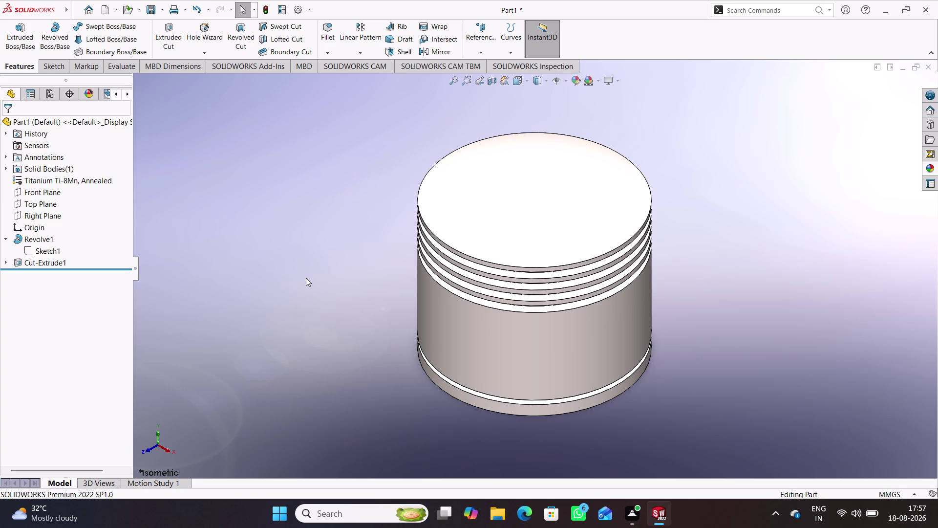
Start a reference plane on the Front Plane with an offset of 8 5/2 (42.50 mm).
click(58, 194)
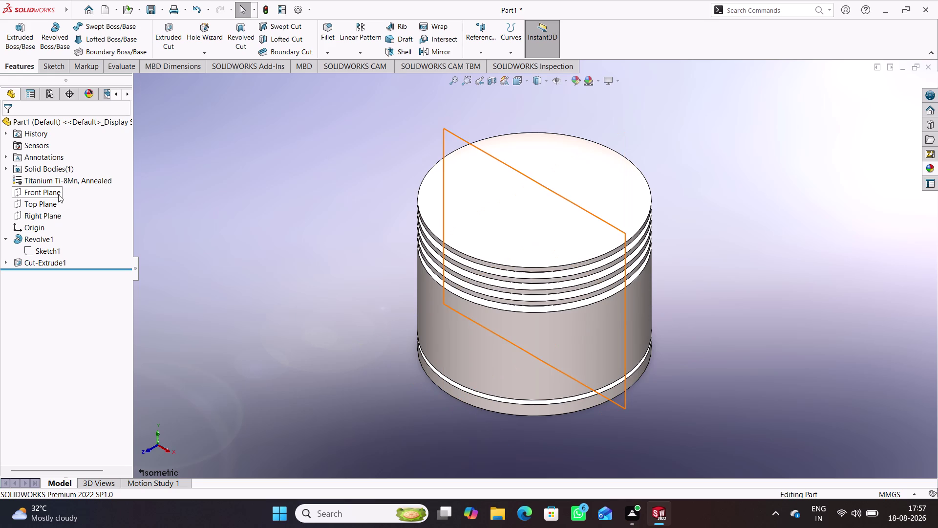
click(477, 35)
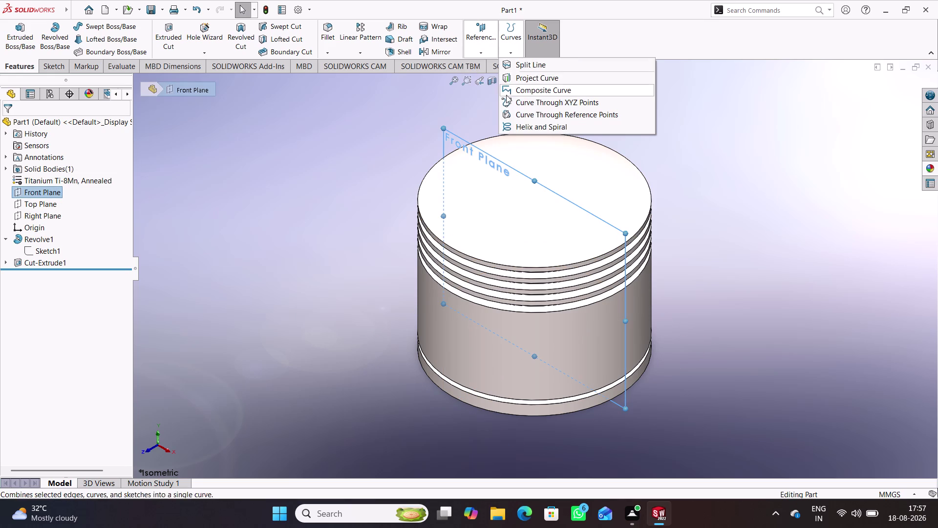
click(480, 64)
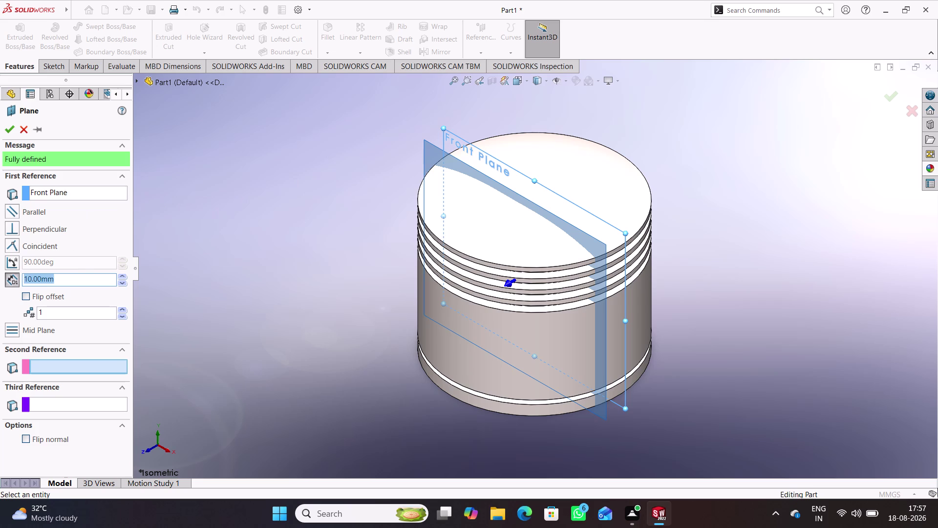
text(8)
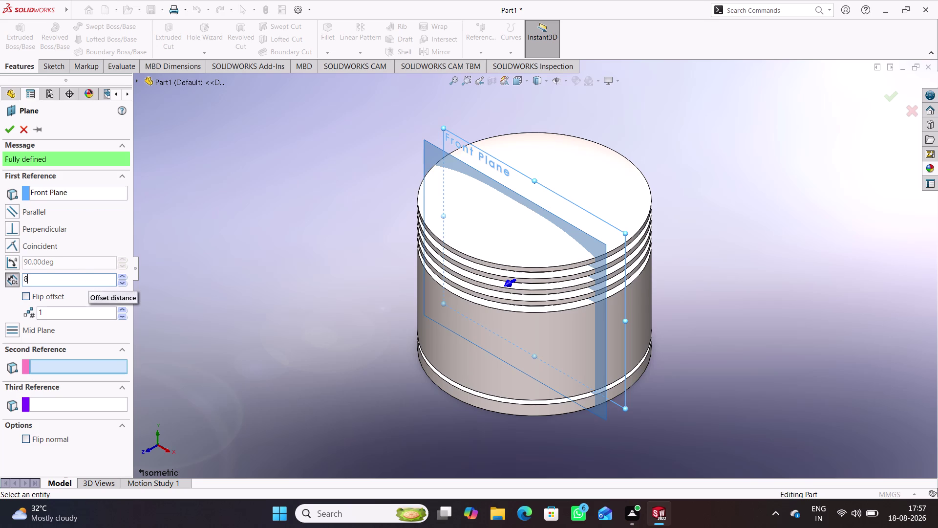
text(5/)
key(2)
Check the offset plane's position against the piston and confirm Plane1.
click(230, 263)
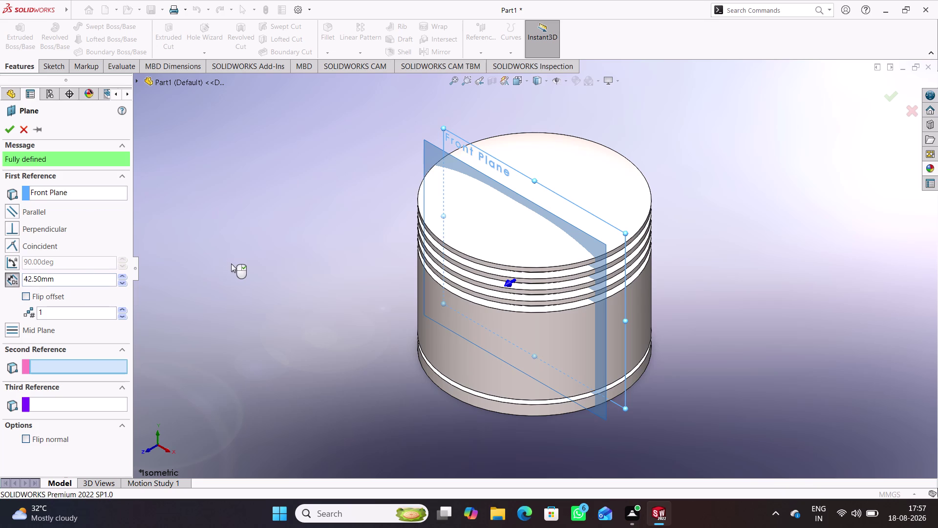
middle_drag(332, 343, 277, 301)
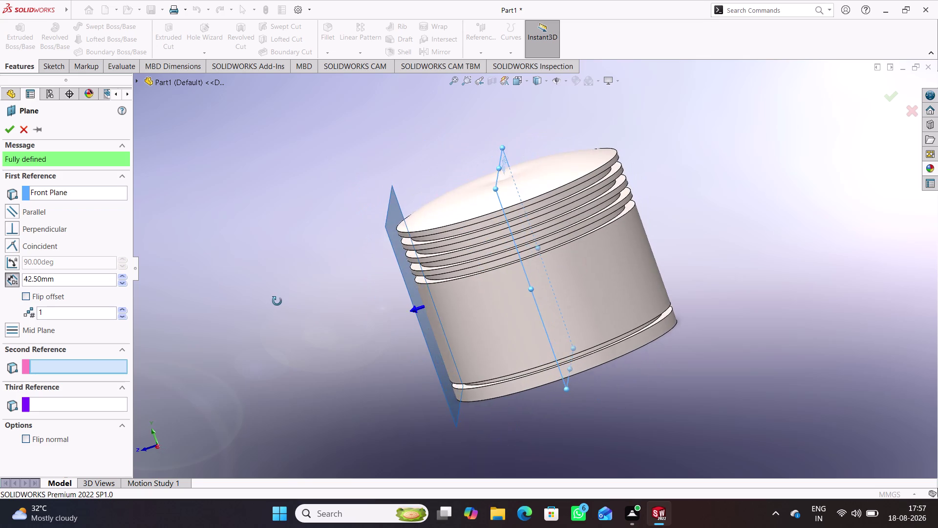
middle_drag(277, 301, 285, 302)
click(6, 130)
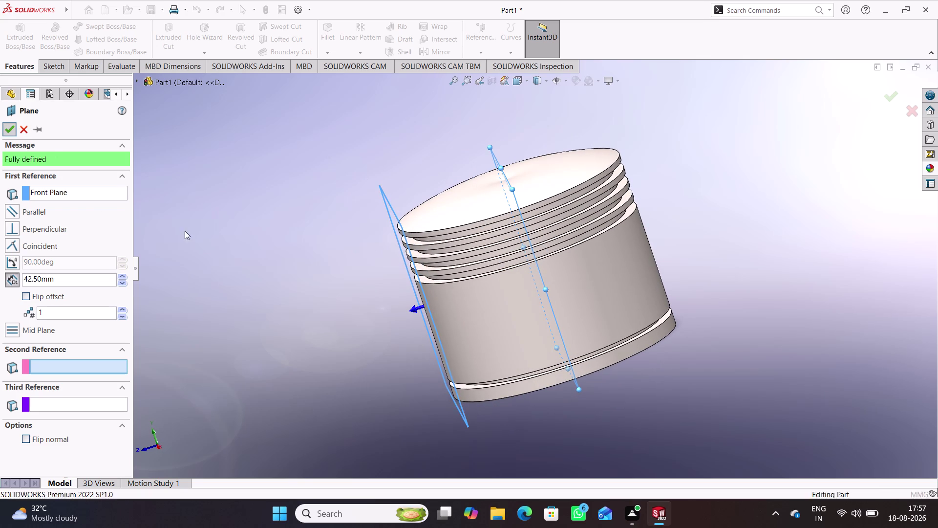
click(239, 280)
middle_drag(314, 332, 421, 310)
click(445, 261)
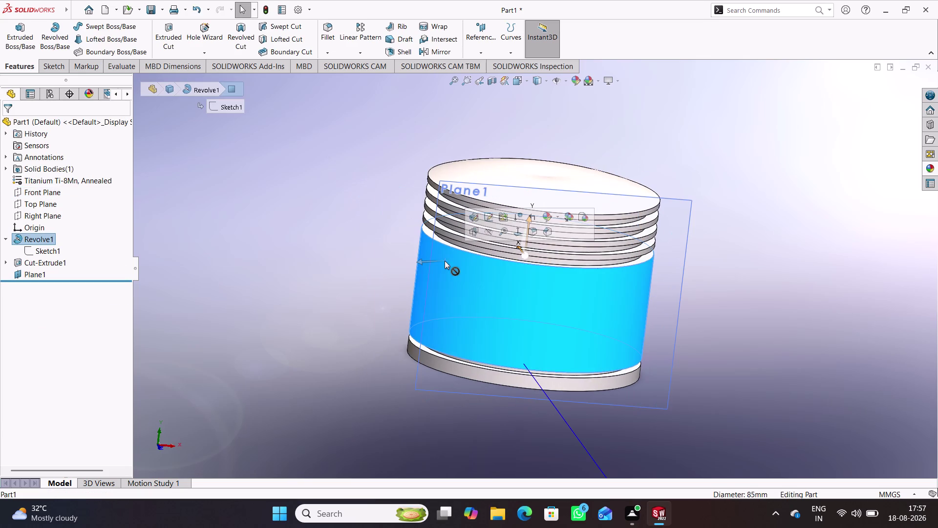
Start a new sketch on Plane1 and view it Normal To.
click(356, 259)
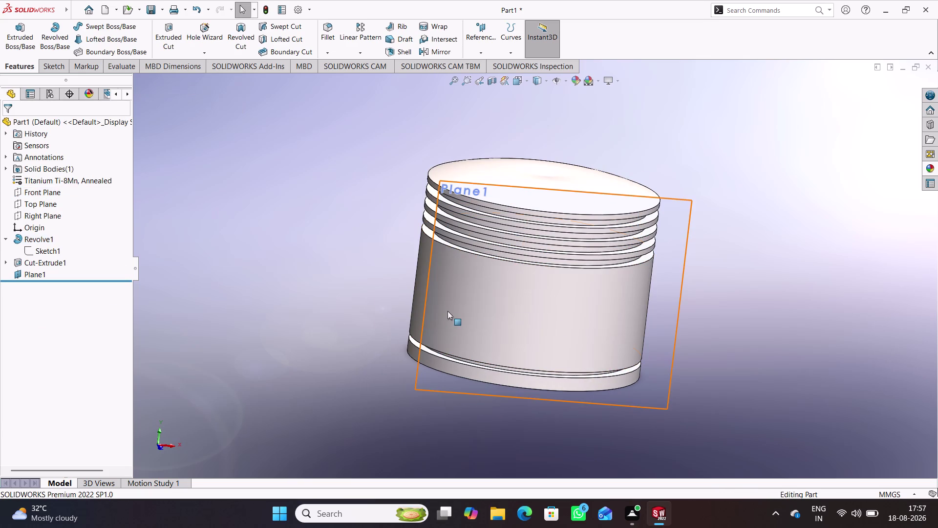
click(433, 271)
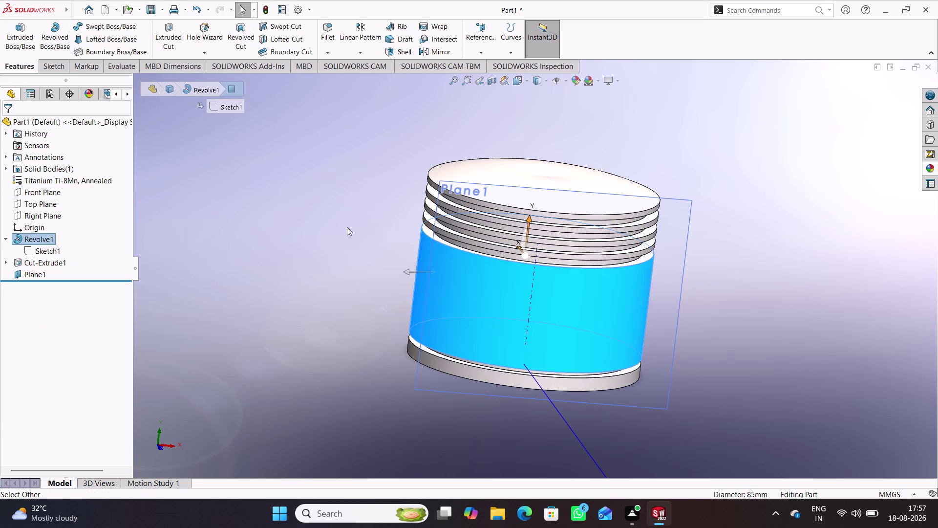
click(347, 226)
click(690, 211)
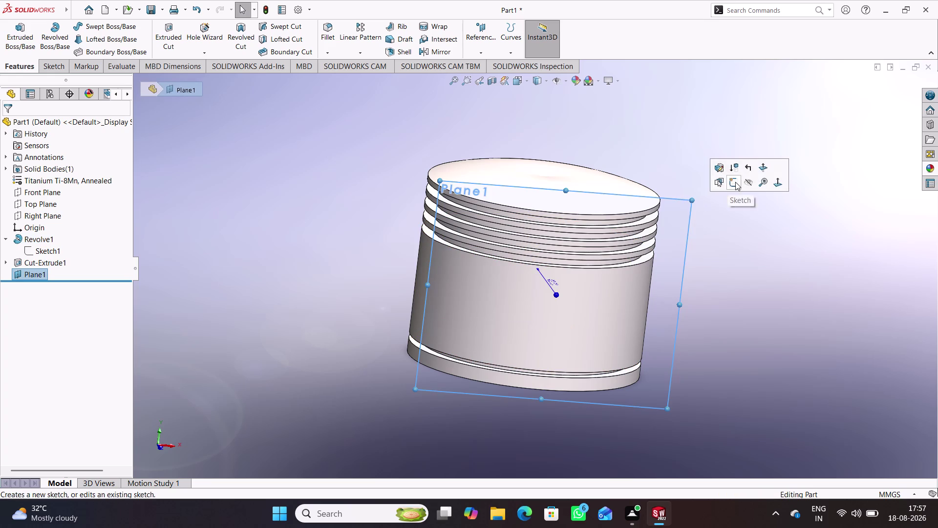
click(736, 181)
click(802, 286)
scroll(up, 3)
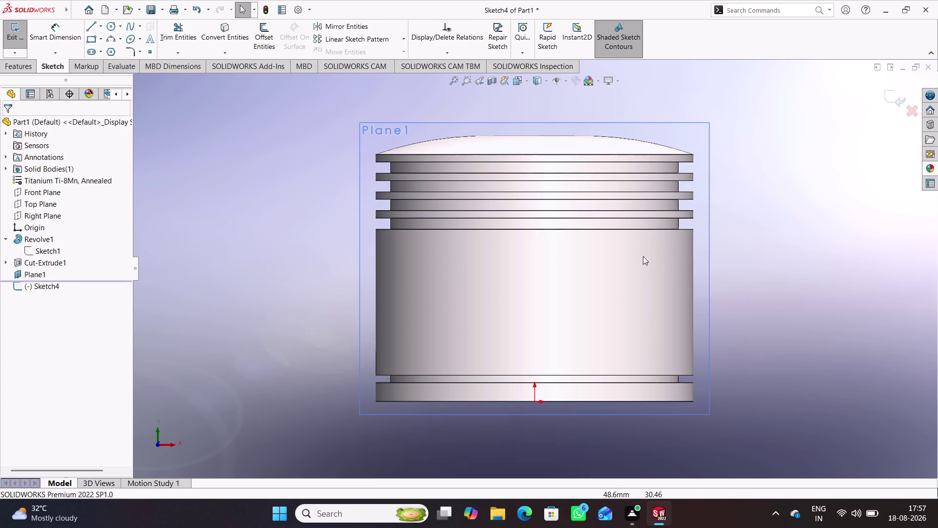
Draw a circle over the piston's side.
click(109, 24)
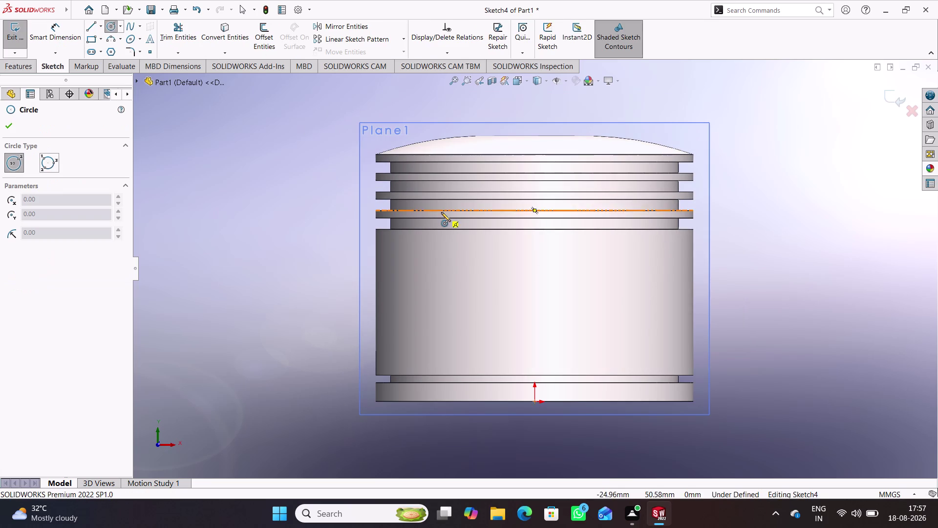
click(535, 277)
click(545, 305)
right_drag(774, 367, 772, 235)
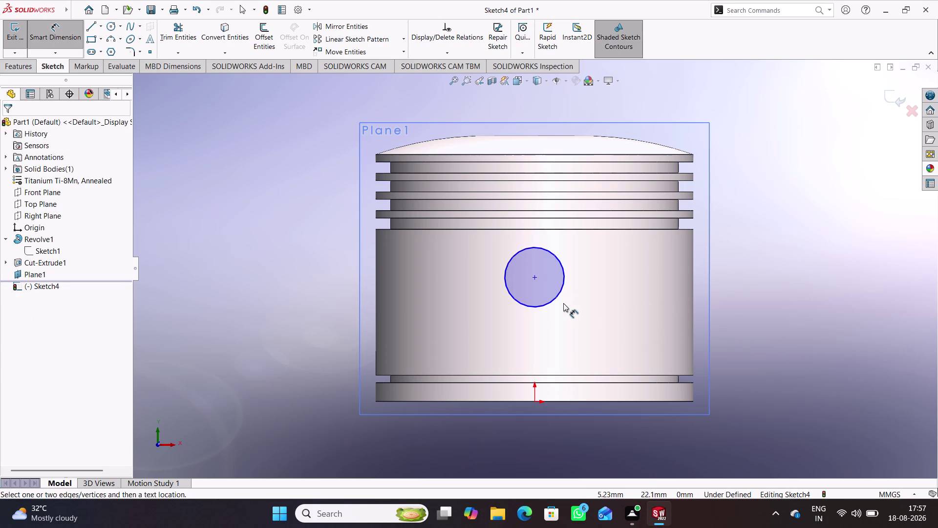
Dimension the circle's diameter to 36 mm.
click(563, 291)
click(777, 342)
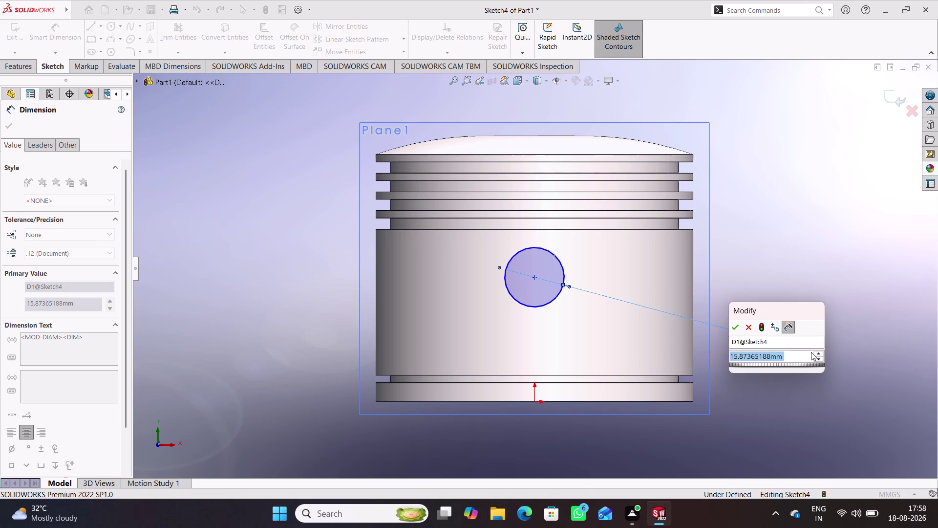
text(36)
key(Return)
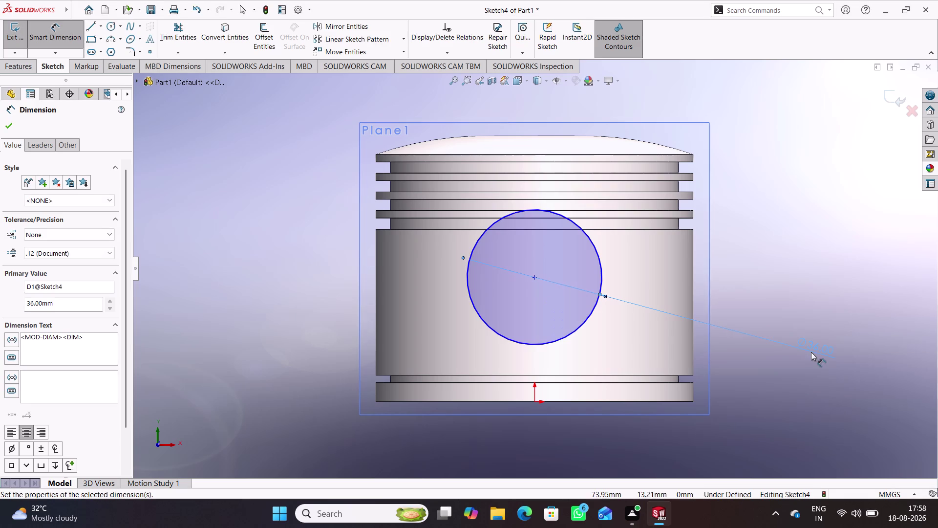
click(843, 261)
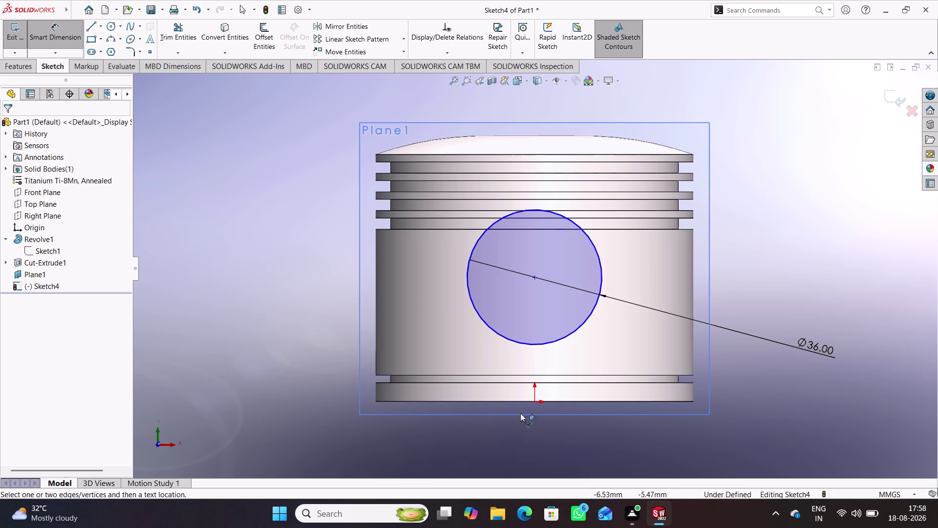
Dimension the circle centre 27 mm from the origin.
click(534, 403)
click(536, 275)
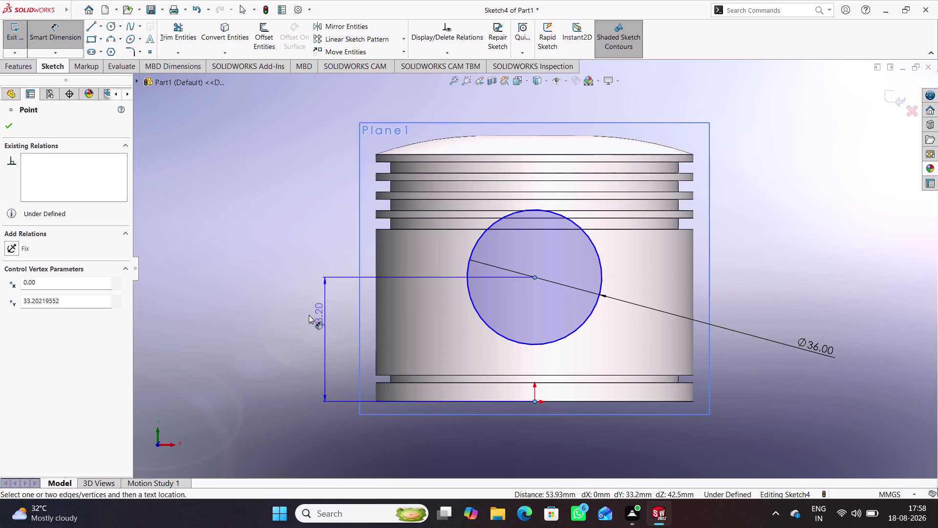
click(307, 333)
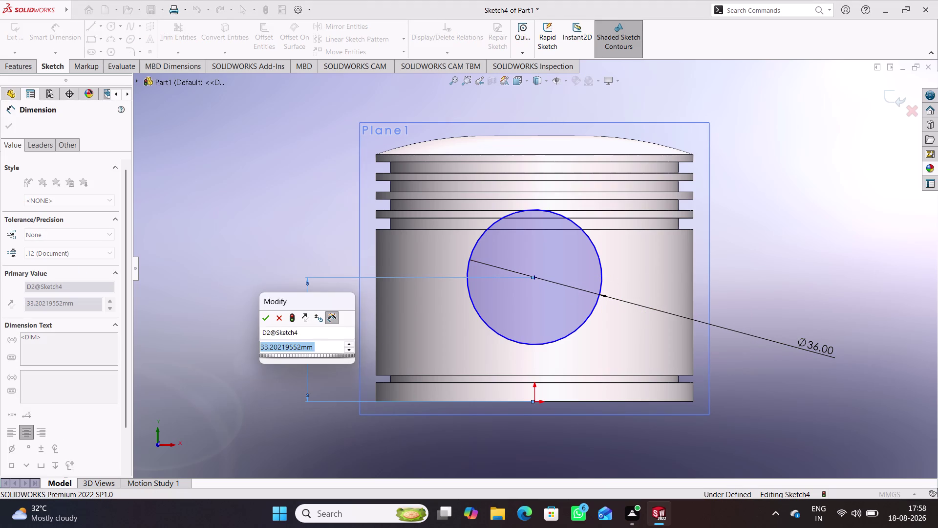
text(27)
key(Return)
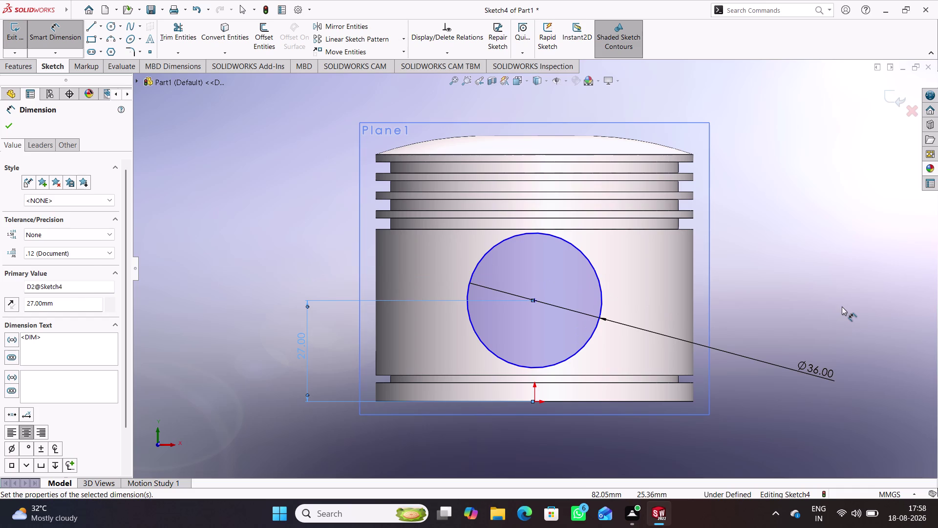
click(842, 307)
right_drag(796, 308, 779, 206)
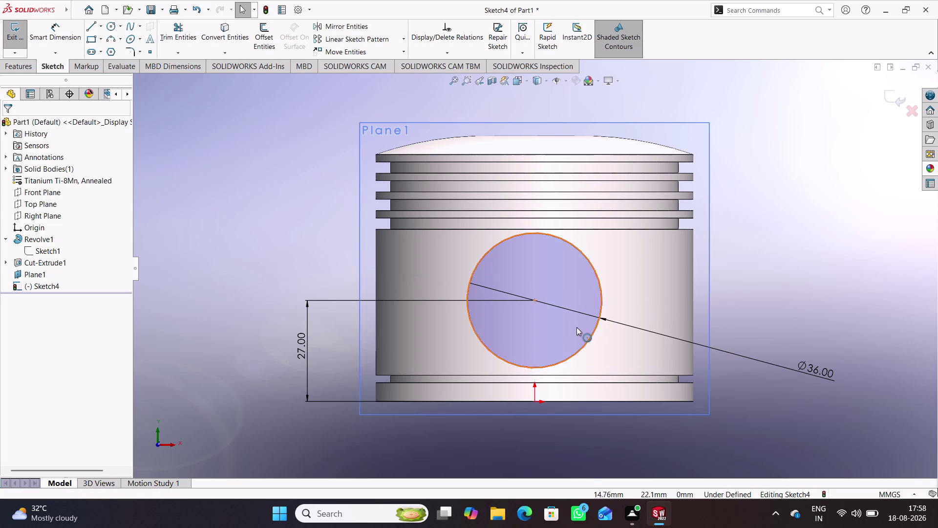
Make the circle centre Vertical with the origin and close Sketch4.
click(535, 403)
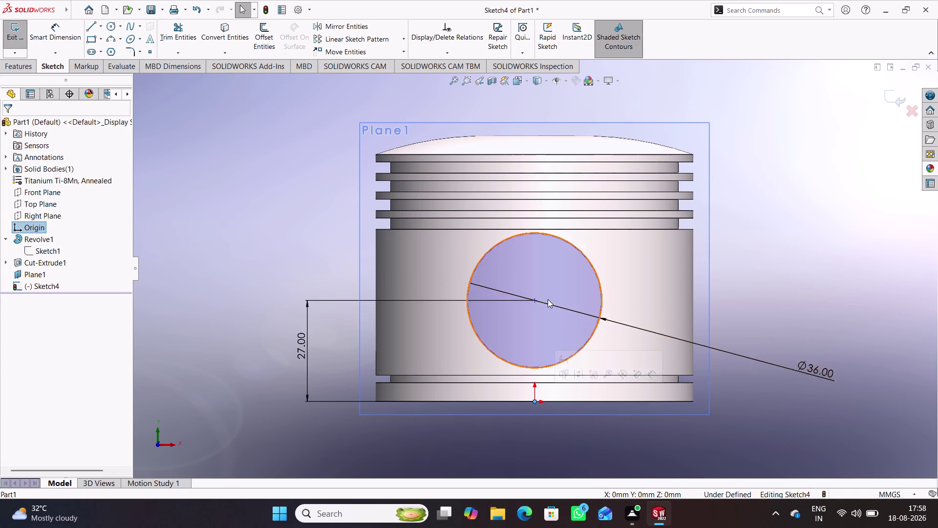
click(535, 299)
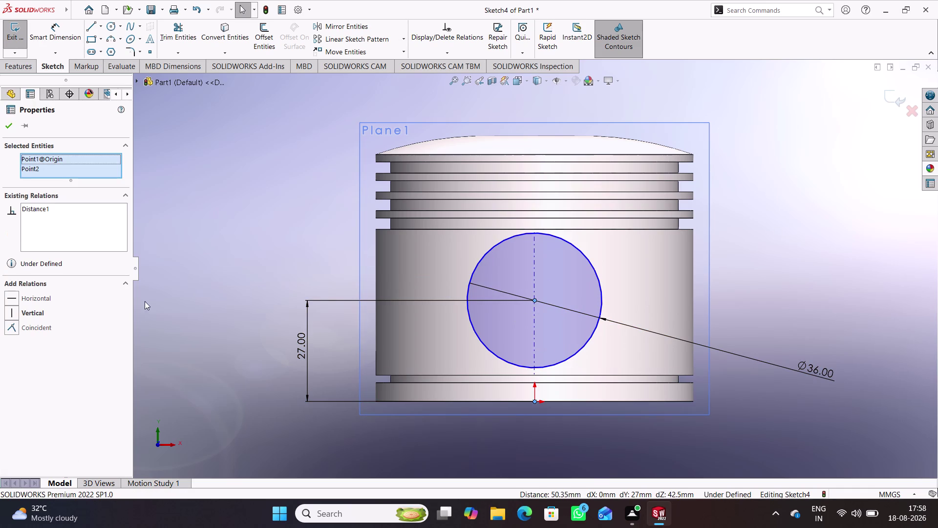
right_click(252, 226)
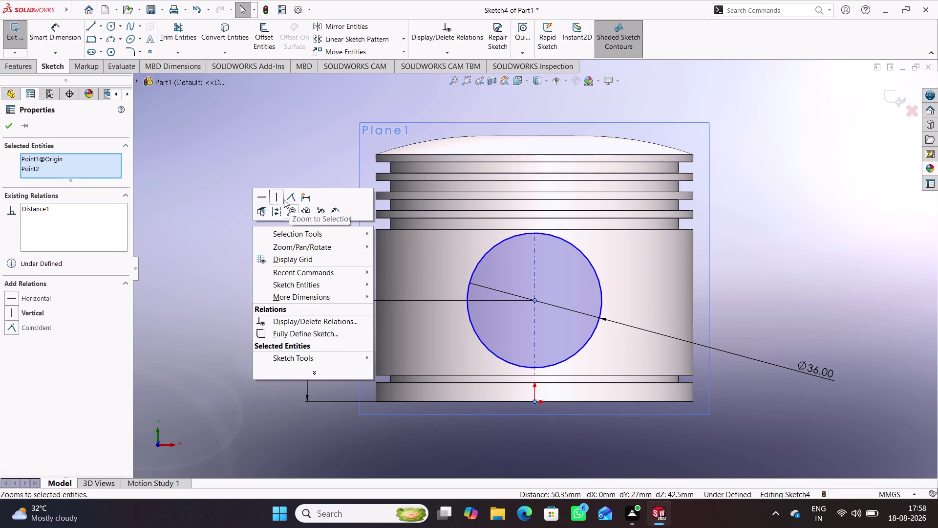
click(274, 199)
click(304, 167)
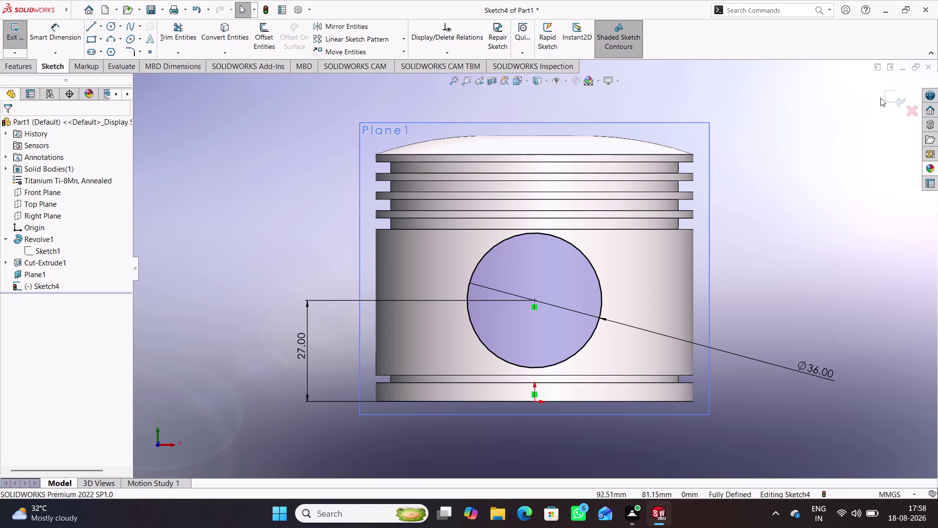
click(880, 98)
click(886, 98)
middle_drag(785, 260, 773, 259)
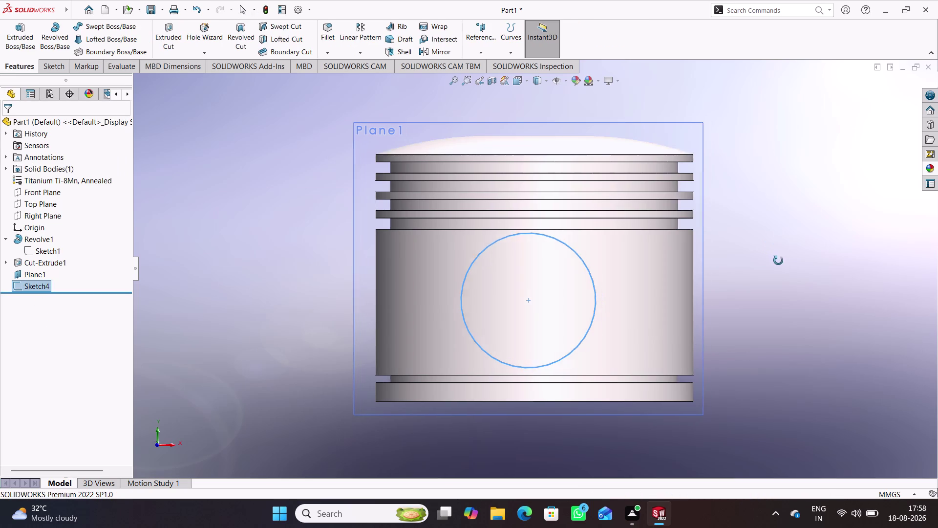
middle_drag(773, 259, 718, 283)
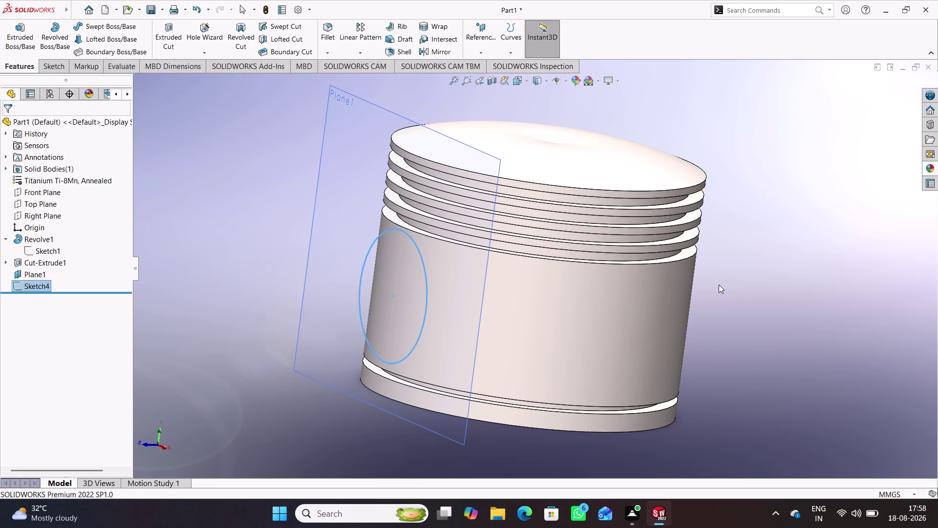
middle_drag(770, 278, 736, 246)
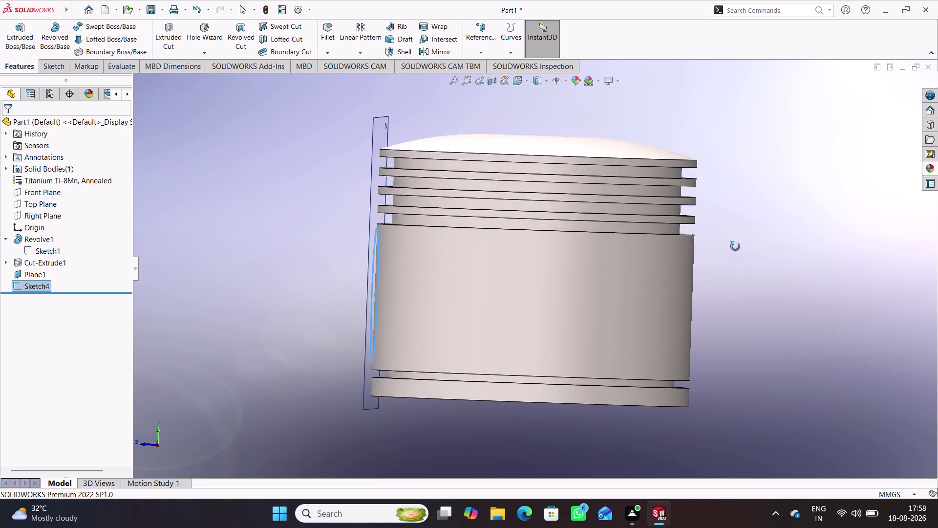
middle_drag(735, 246, 735, 242)
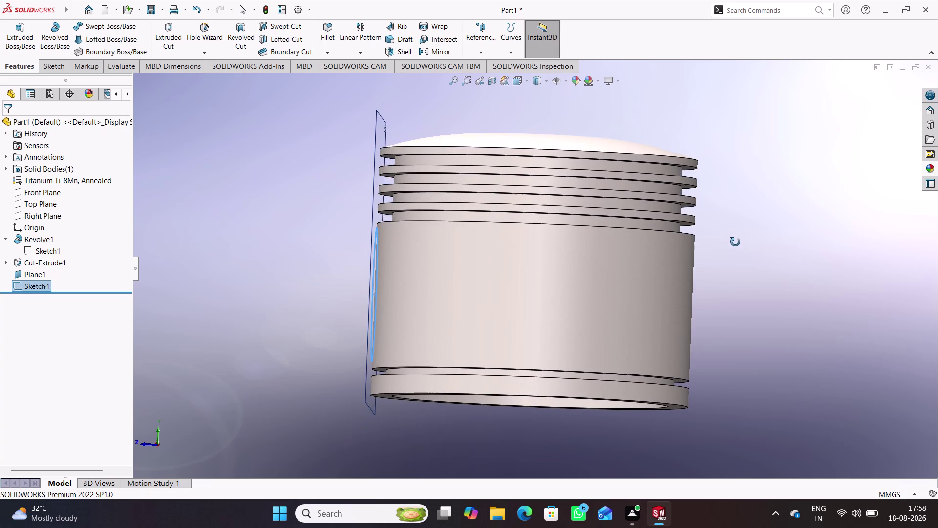
middle_drag(735, 242, 738, 243)
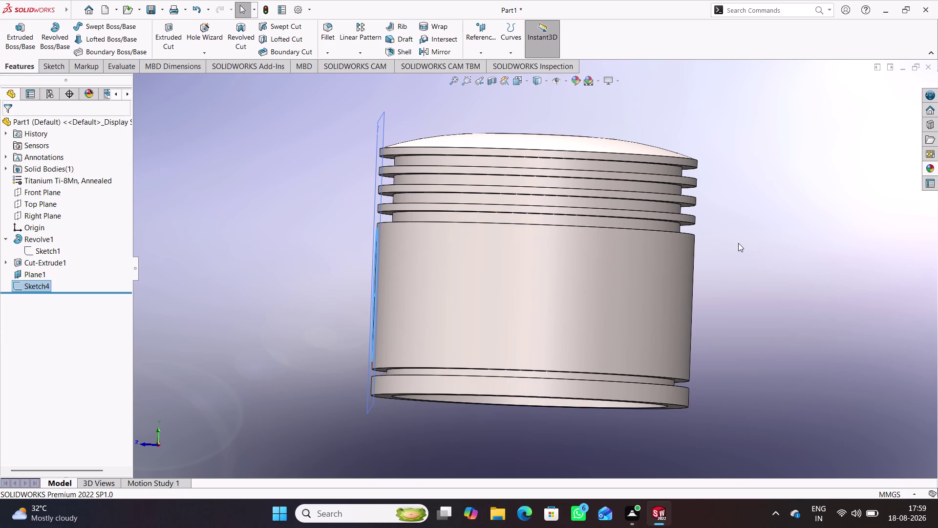
middle_drag(350, 269, 370, 326)
Edit Plane1's offset dimension, keeping it at 42.50 mm.
double_click(349, 171)
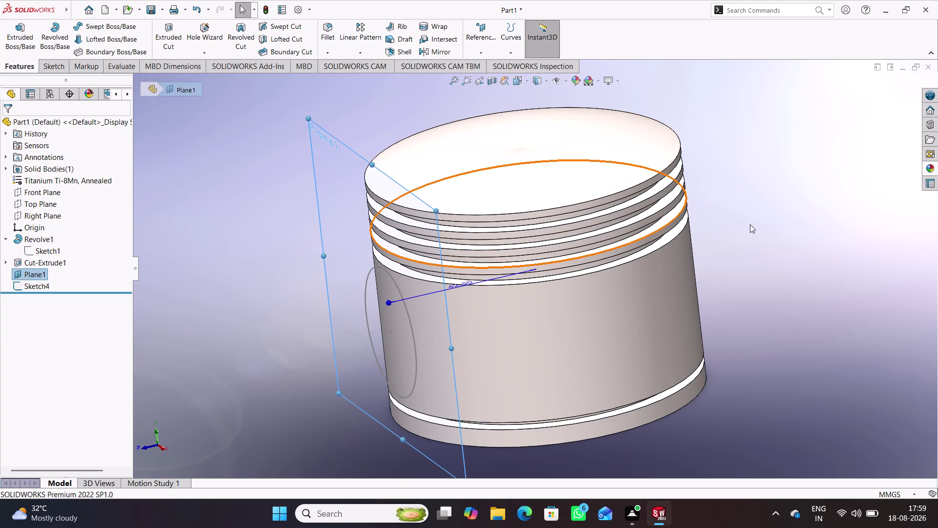
middle_drag(724, 251, 725, 379)
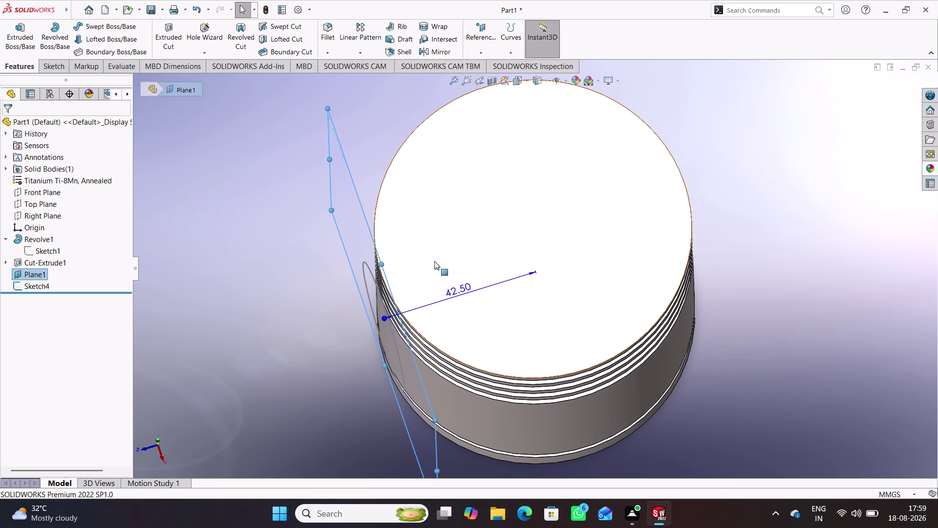
double_click(465, 290)
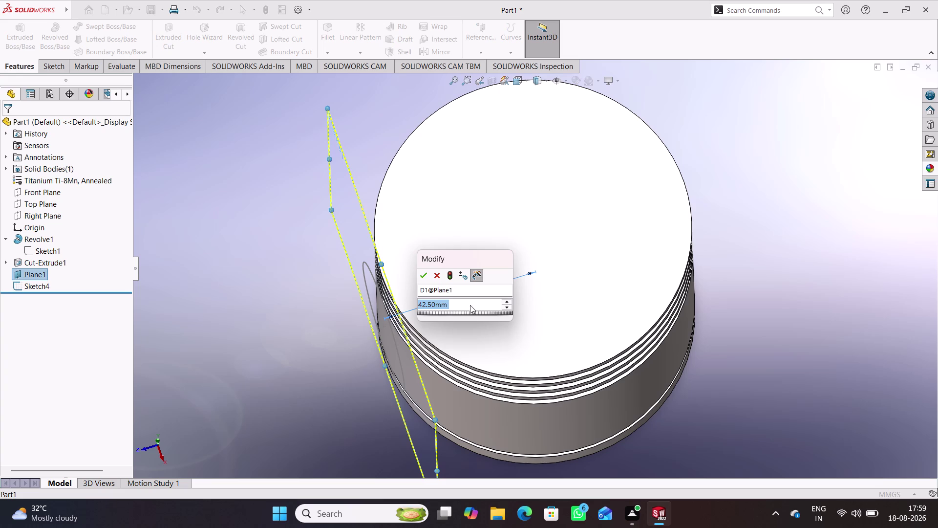
click(471, 304)
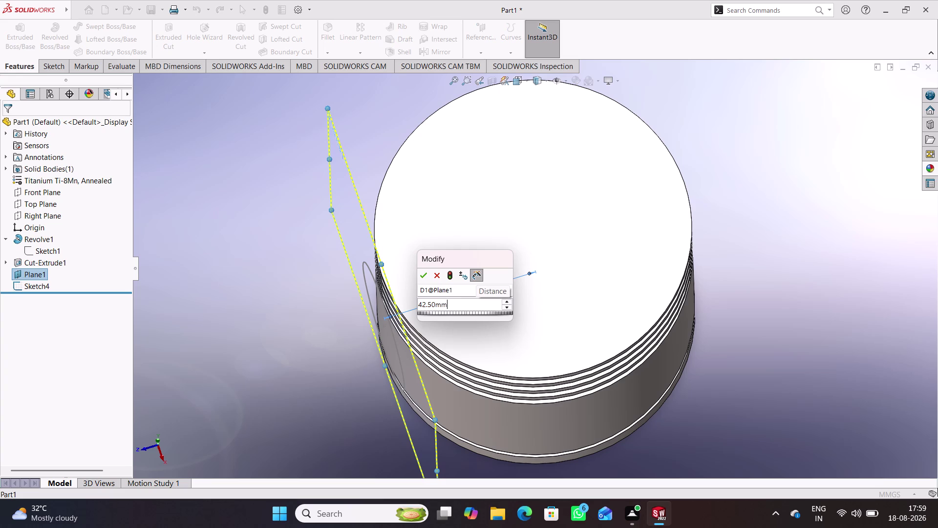
text(+4)
key(Return)
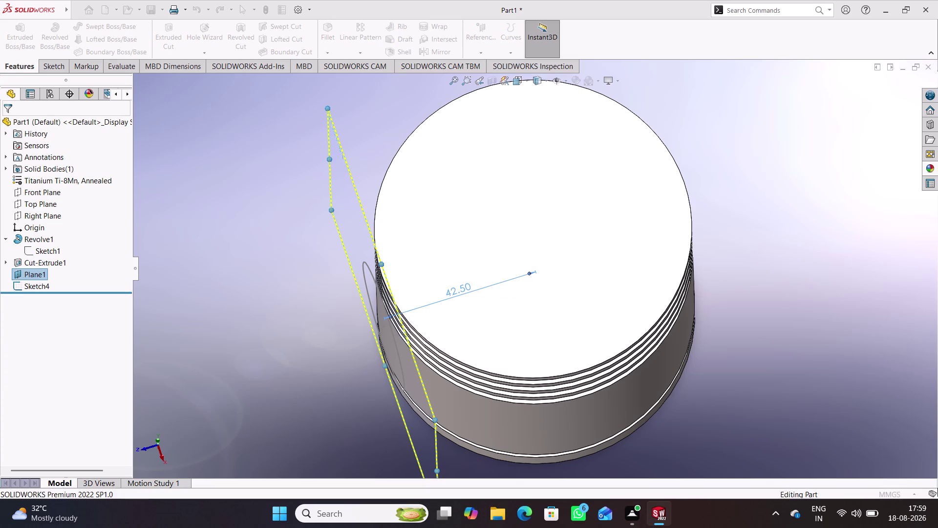
click(759, 290)
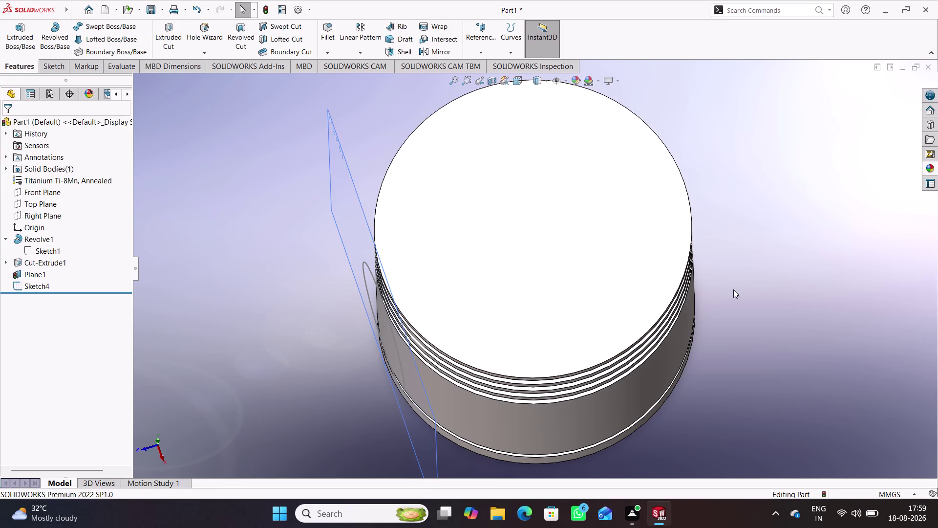
Re-check Plane1's offset dimension, viewing the plane edge-on beside the piston.
middle_drag(306, 288, 345, 209)
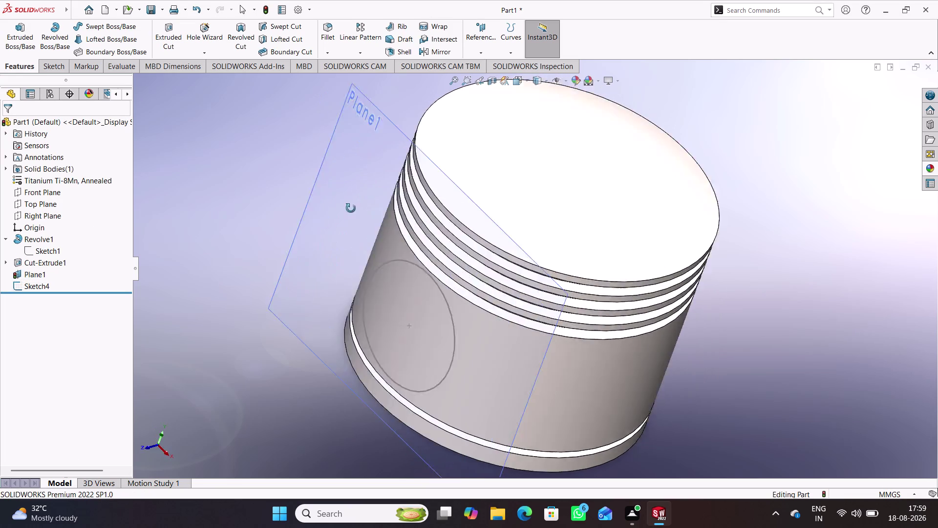
middle_drag(345, 210, 475, 323)
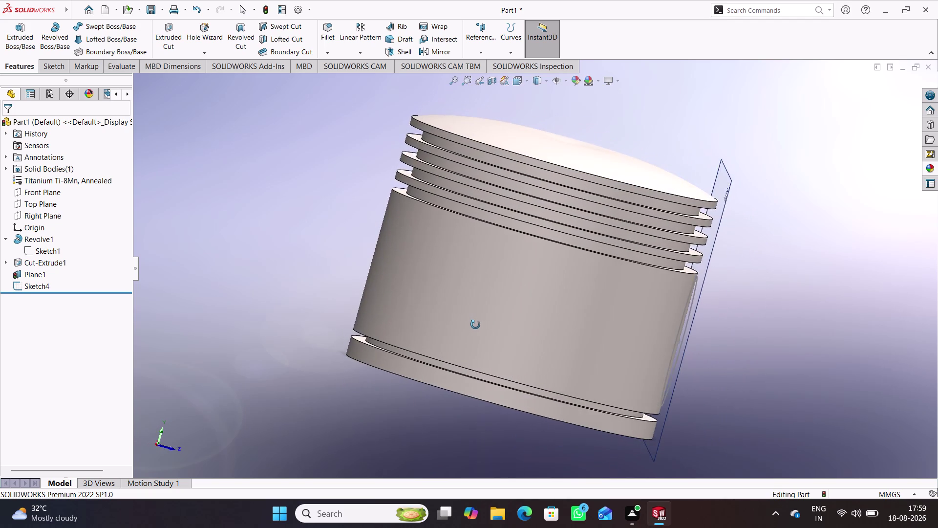
middle_drag(475, 323, 265, 342)
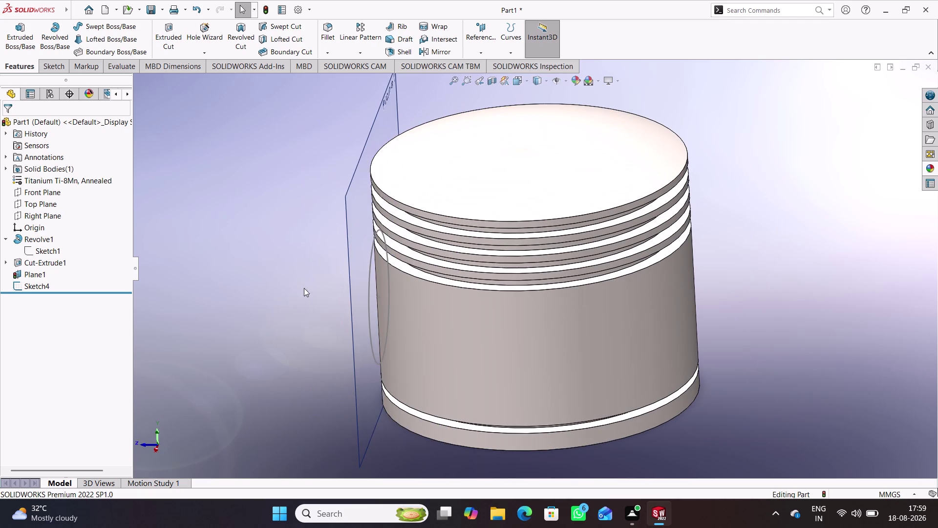
double_click(350, 236)
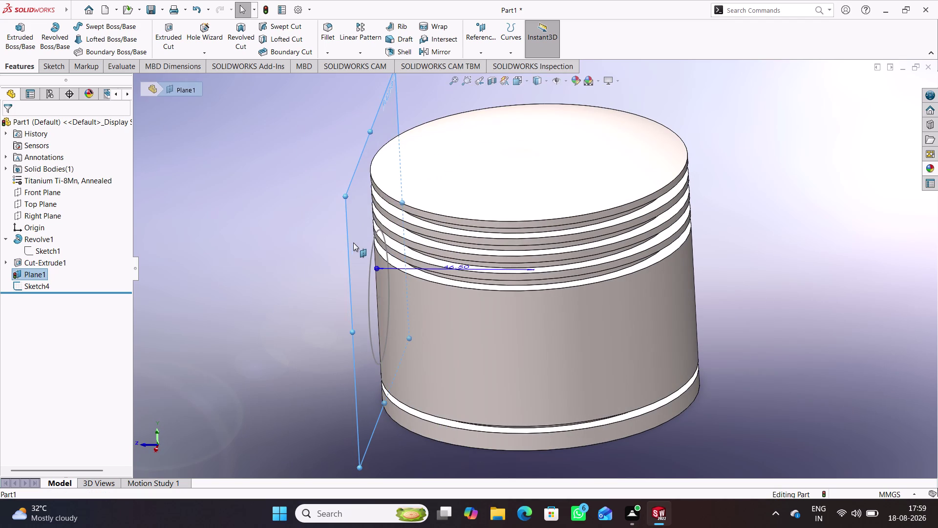
middle_drag(357, 299, 366, 339)
scroll(down, 3)
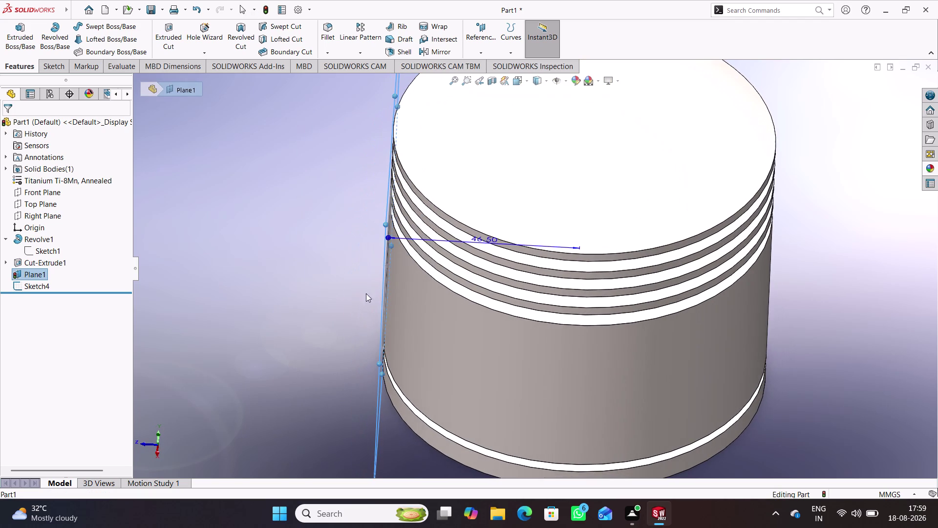
click(270, 6)
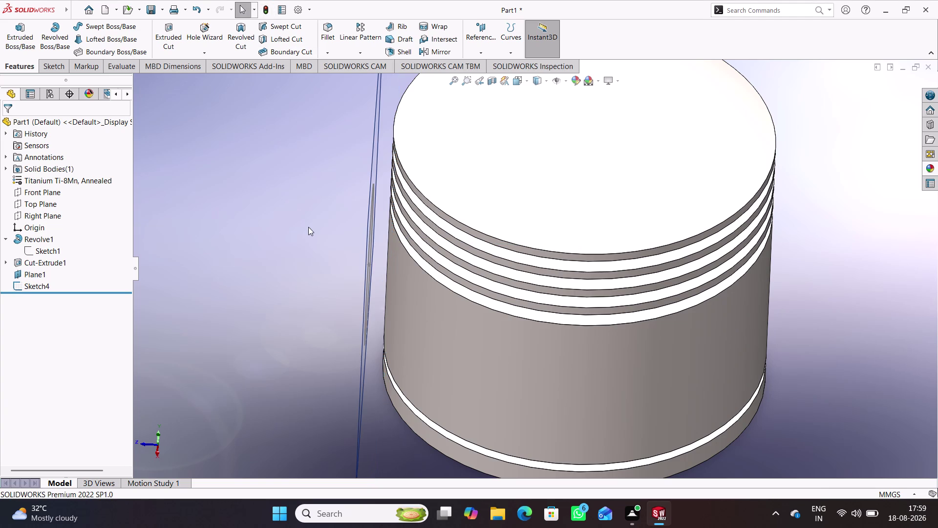
Bring the Sketch4 side circle into view and start an Extruded Boss/Base.
middle_drag(304, 251, 297, 242)
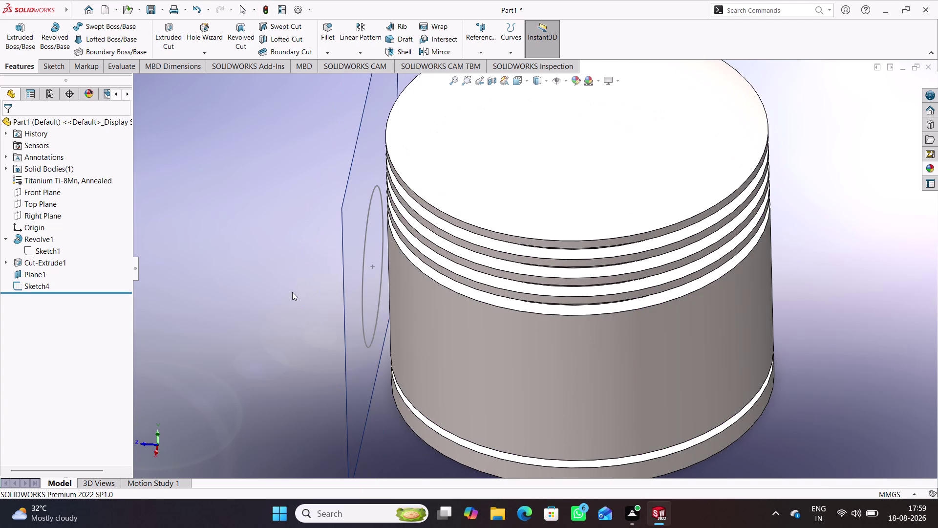
middle_drag(292, 292, 304, 275)
right_click(358, 136)
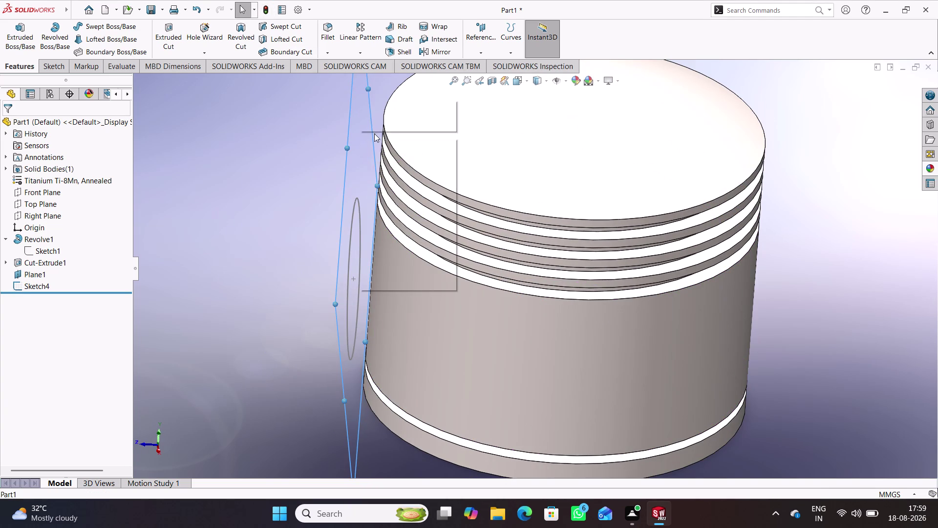
click(392, 121)
middle_drag(270, 212, 289, 197)
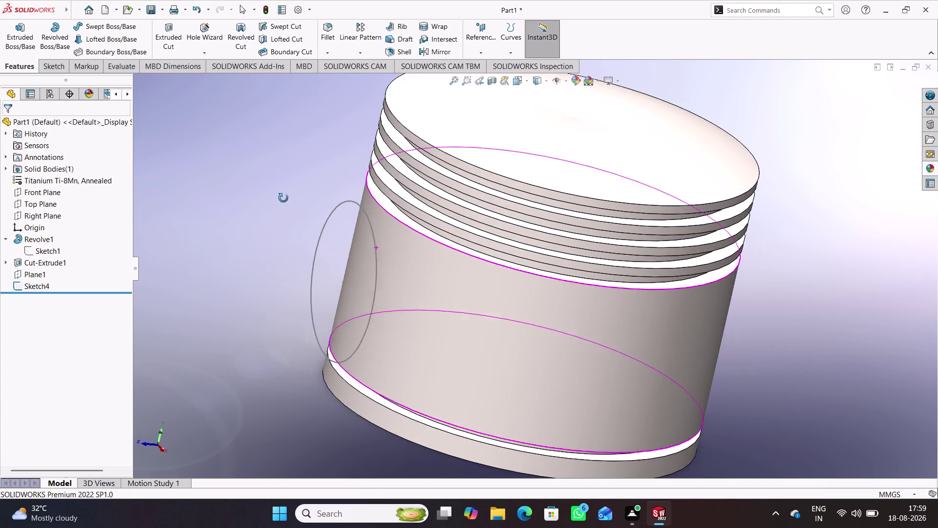
middle_drag(289, 197, 283, 198)
scroll(up, 3)
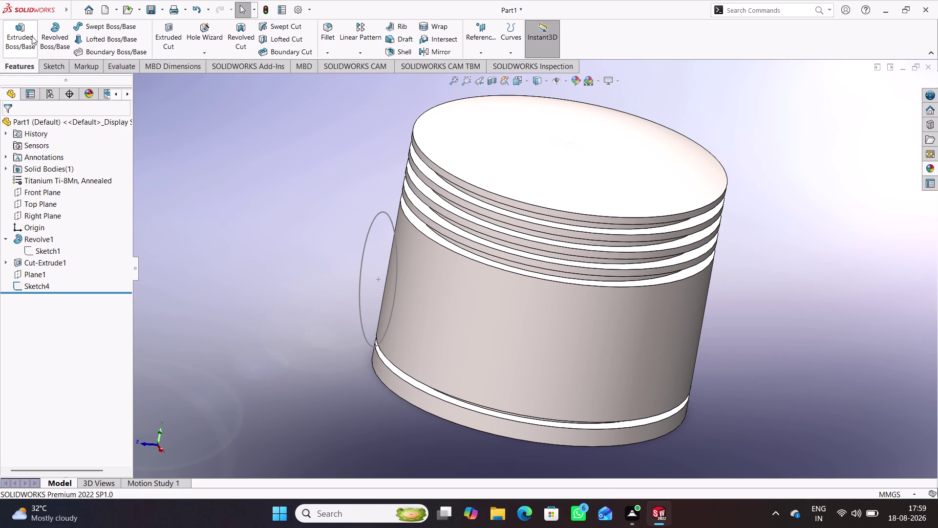
click(27, 40)
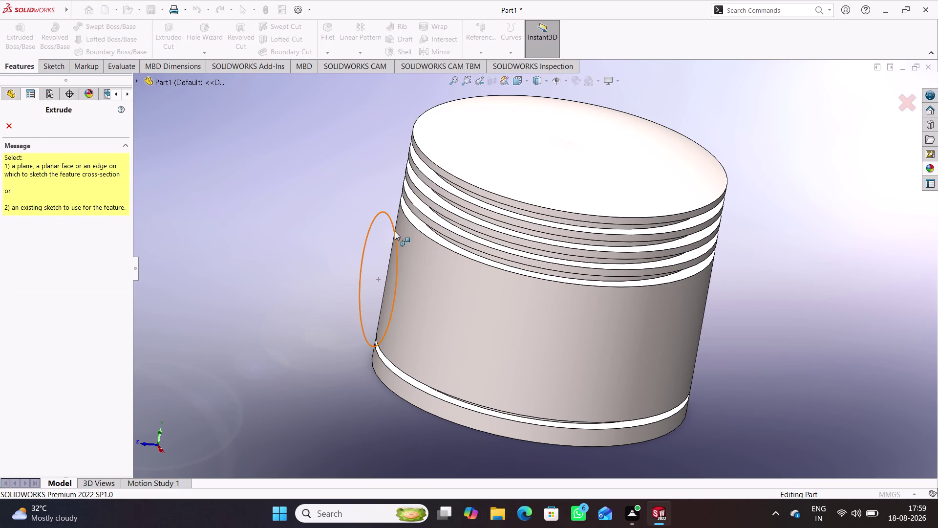
Use the side circle as the boss profile, flipped toward the piston.
click(395, 231)
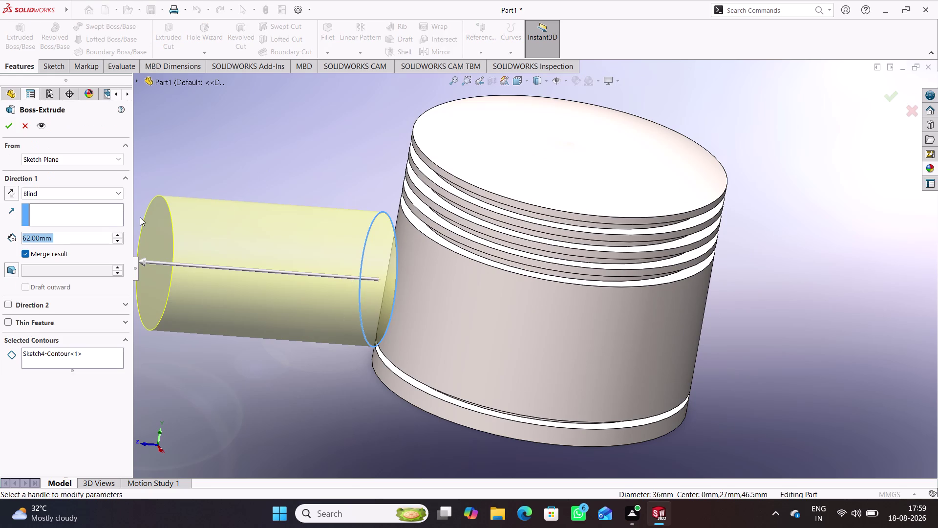
click(16, 192)
middle_drag(286, 218, 283, 141)
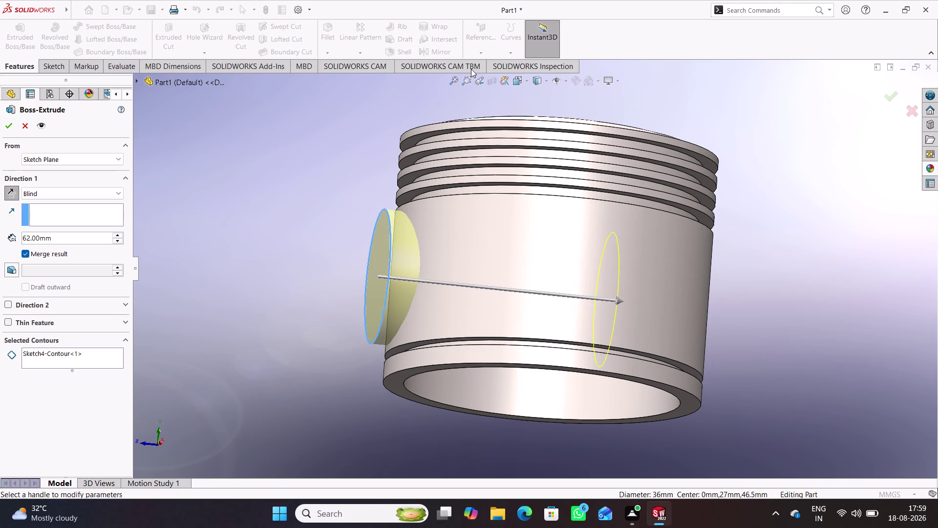
middle_drag(296, 139, 267, 169)
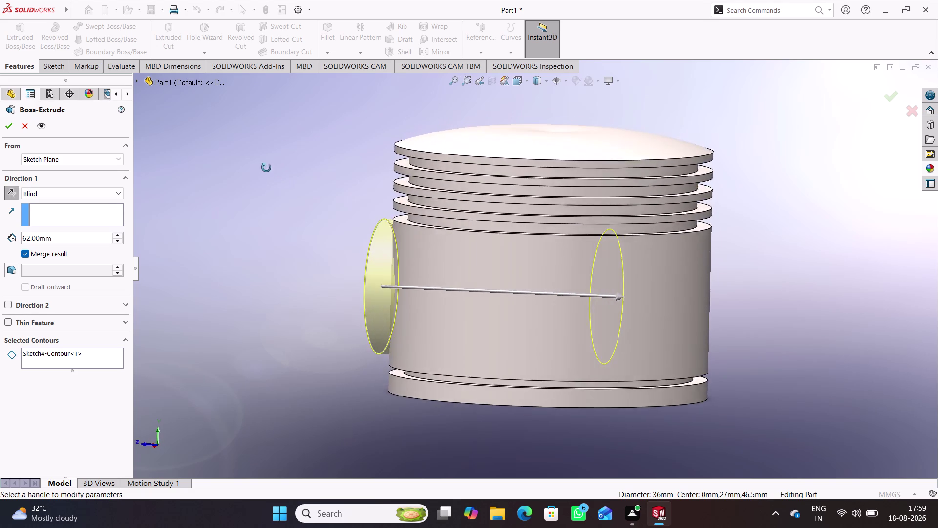
middle_drag(266, 169, 282, 183)
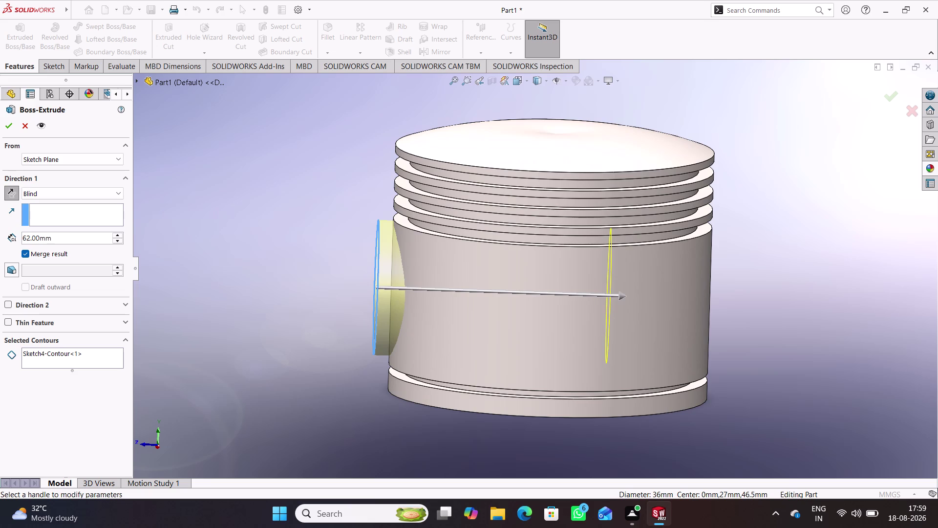
Set the Blind depth to 46.5-25 (21.50 mm) and accept the boss.
drag(61, 239, 6, 237)
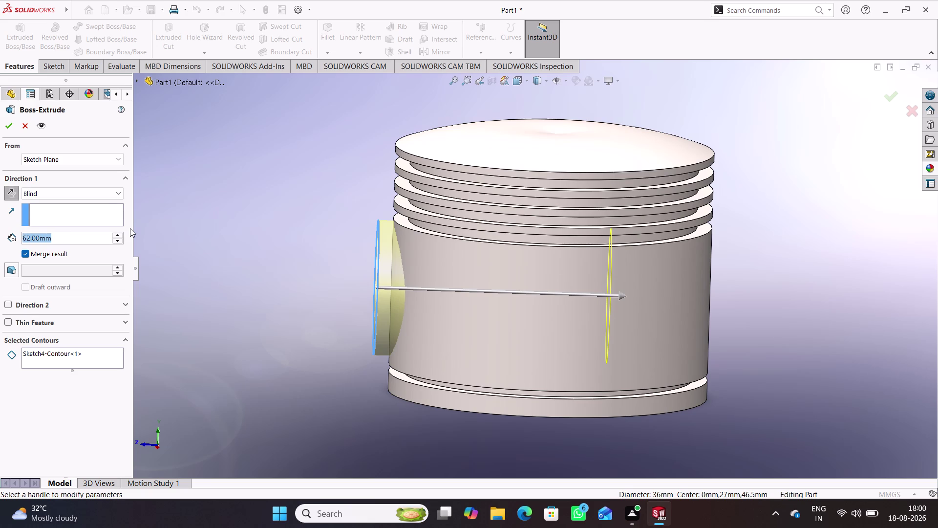
text(46.5)
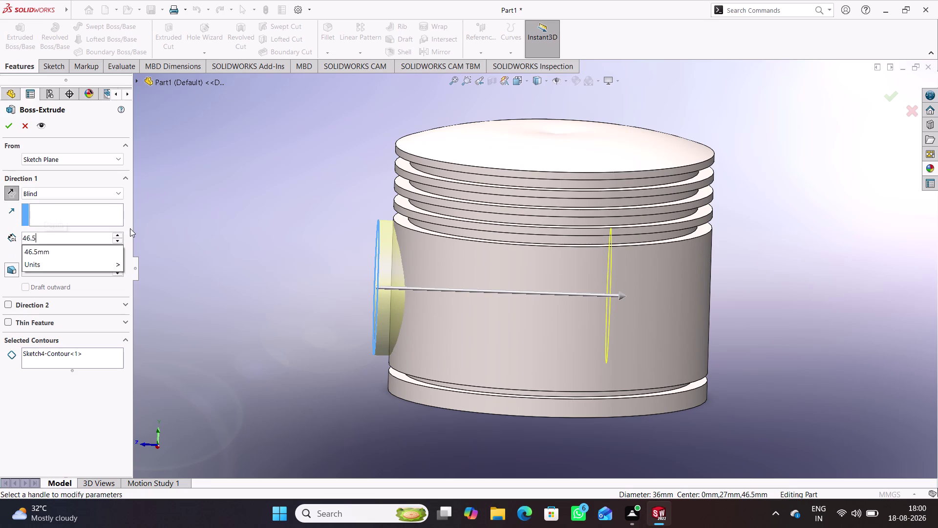
key(minus)
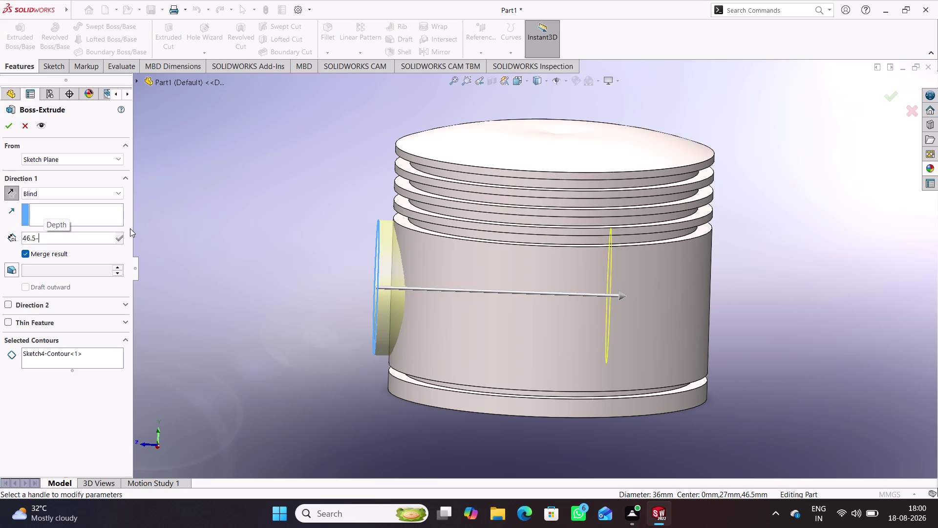
text(25)
key(Return)
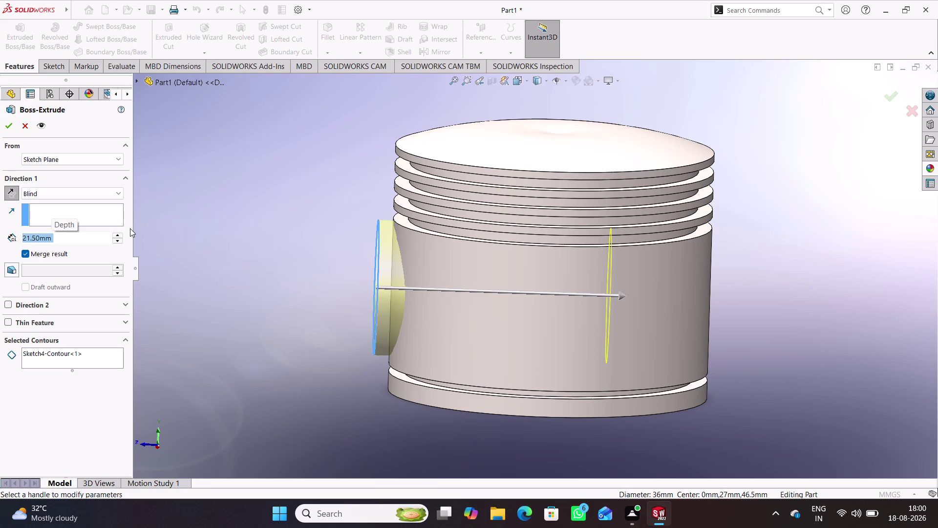
middle_drag(327, 401, 331, 382)
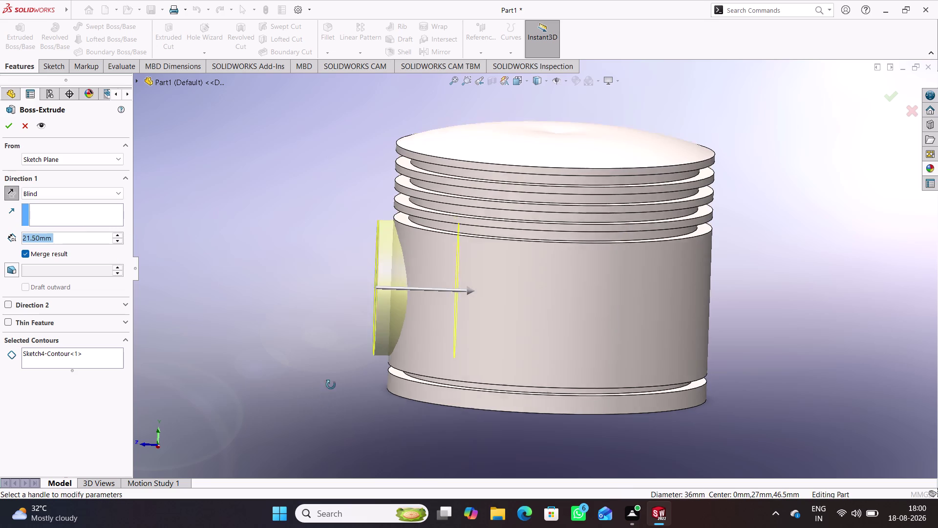
middle_drag(331, 383, 322, 275)
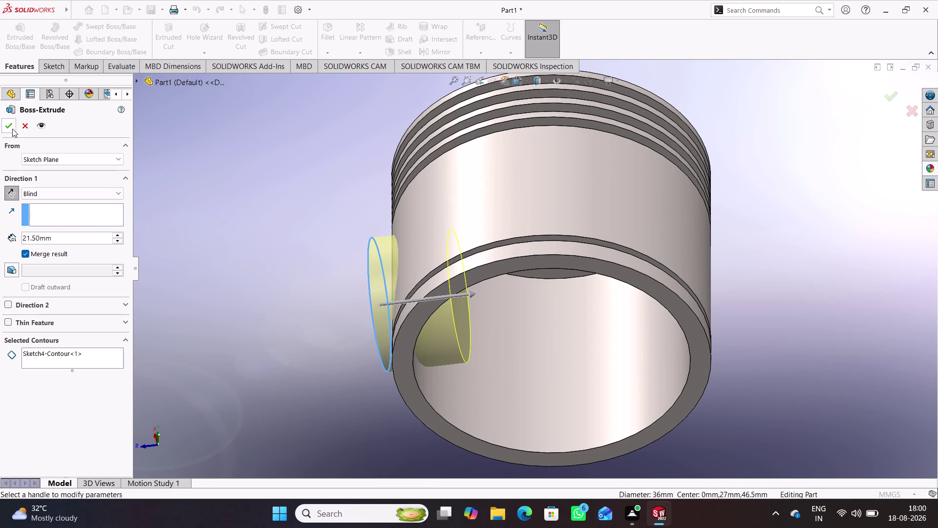
click(10, 124)
click(282, 221)
middle_drag(323, 198, 426, 219)
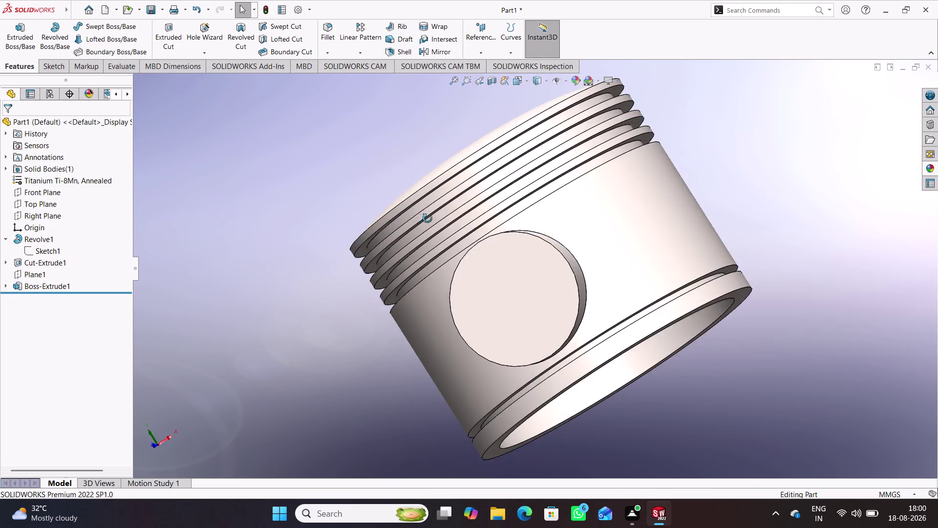
Start a sketch on the boss's flat outer face.
middle_drag(426, 219, 421, 270)
click(517, 344)
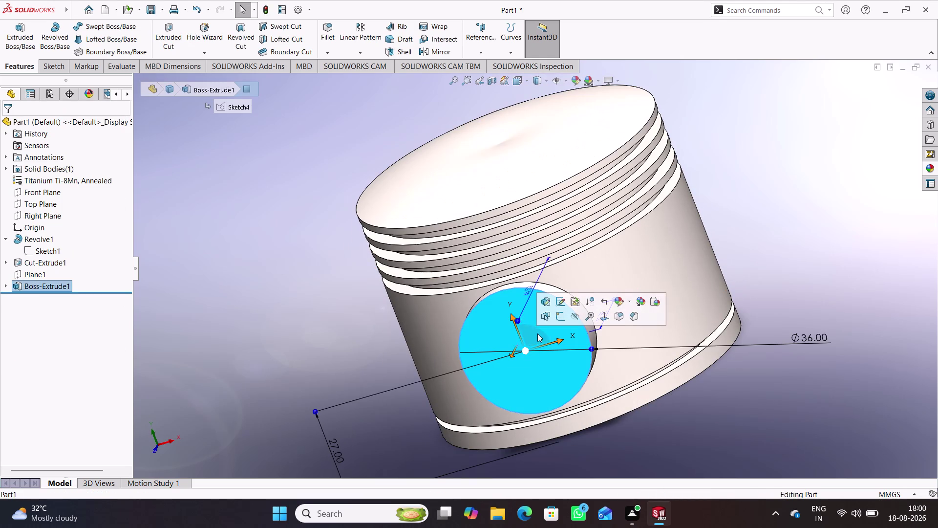
click(564, 323)
click(266, 250)
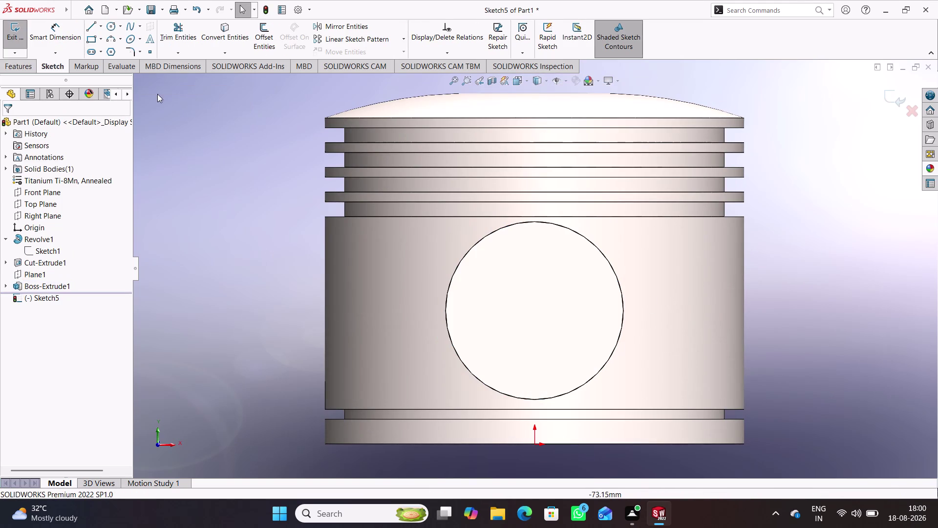
Draw a small circle centred on the boss, cancelling a stray oversized circle.
click(108, 21)
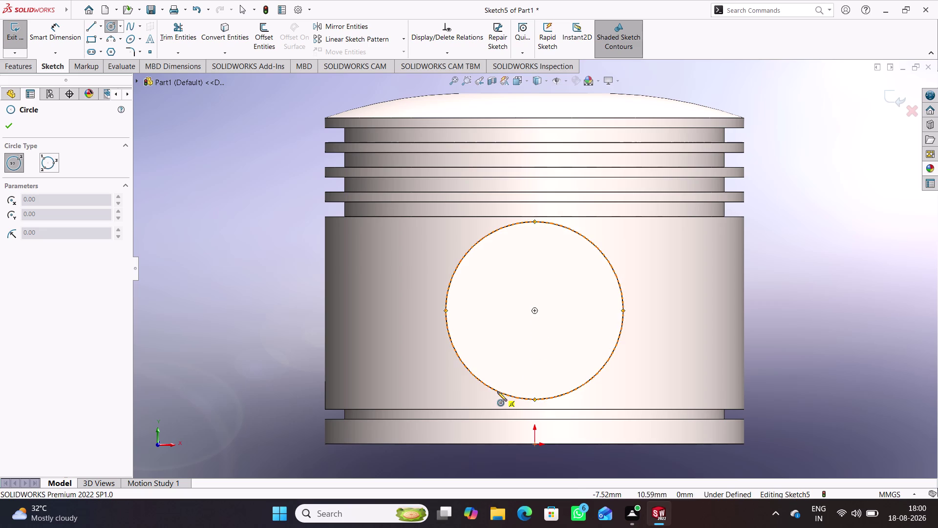
click(534, 310)
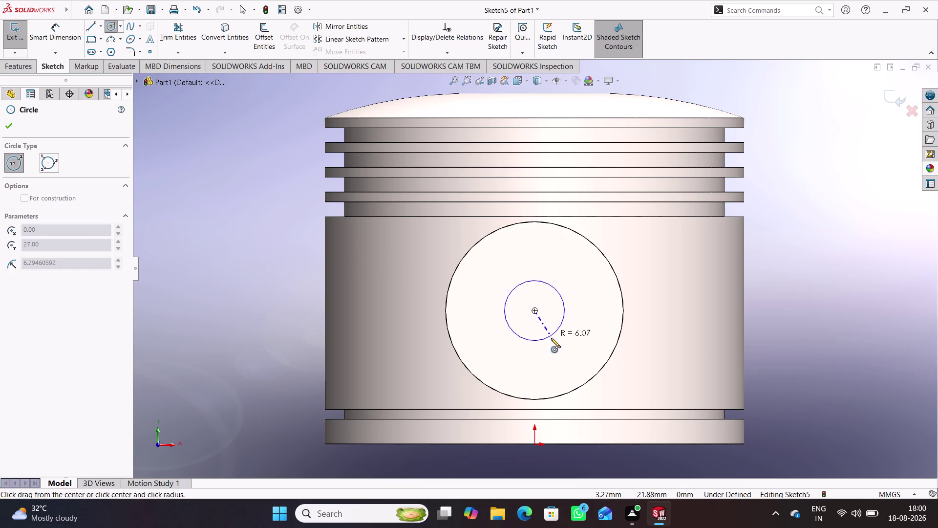
click(552, 340)
right_drag(813, 406, 818, 218)
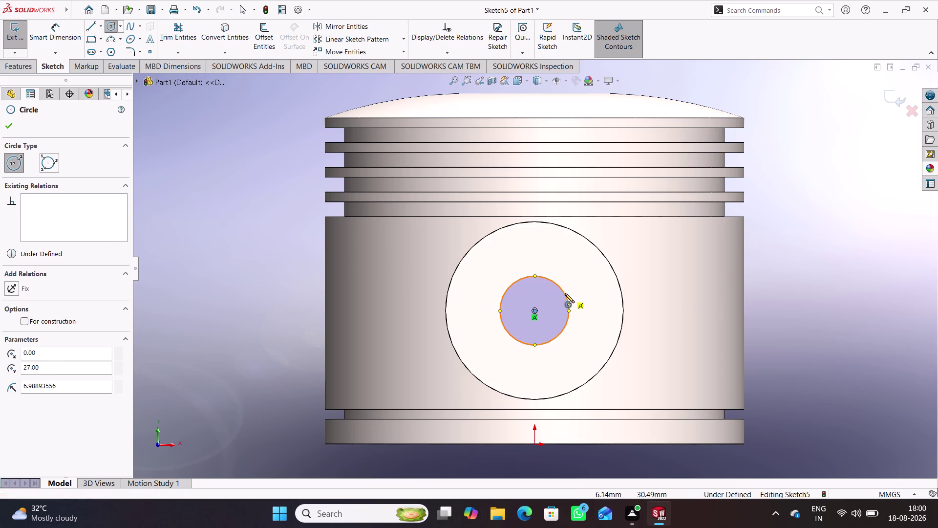
drag(564, 293, 569, 292)
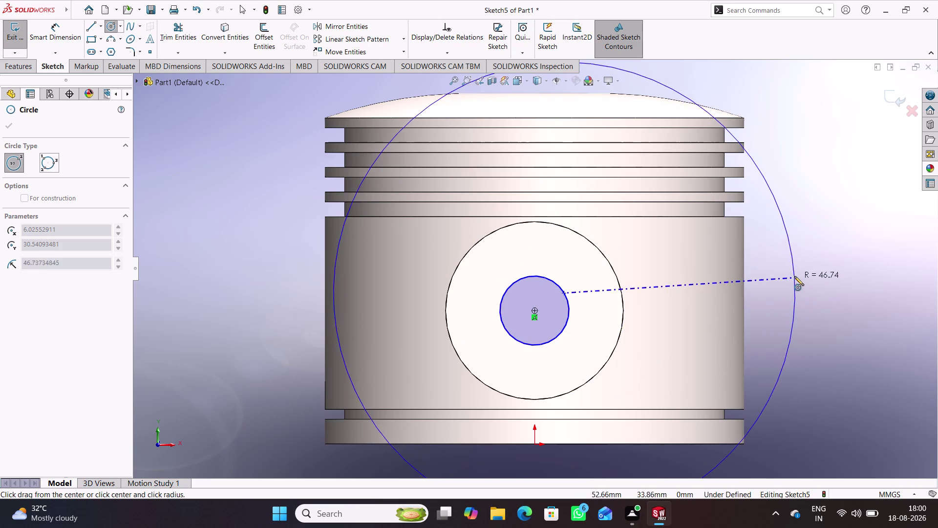
right_click(783, 250)
click(808, 255)
right_drag(808, 328, 807, 239)
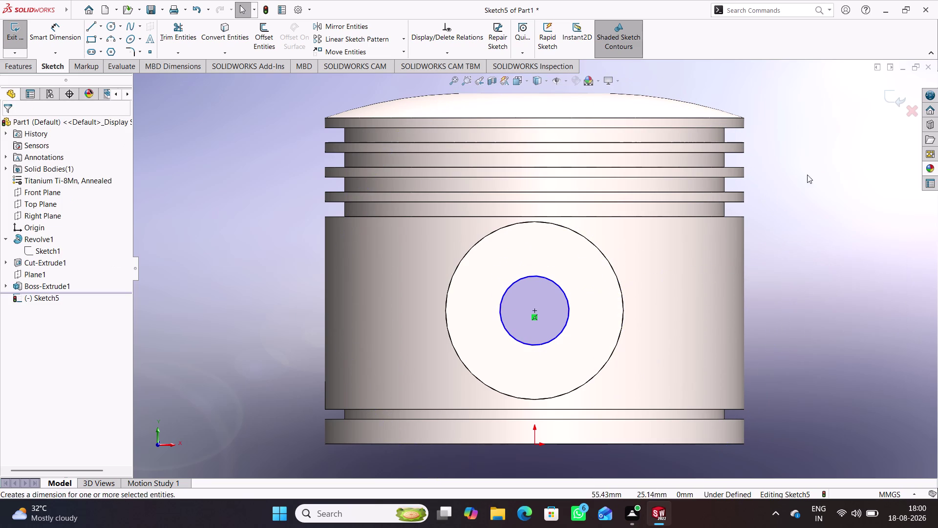
right_drag(807, 239, 808, 154)
Dimension the small circle to 22 mm diameter, accepting the low-memory warning.
click(562, 287)
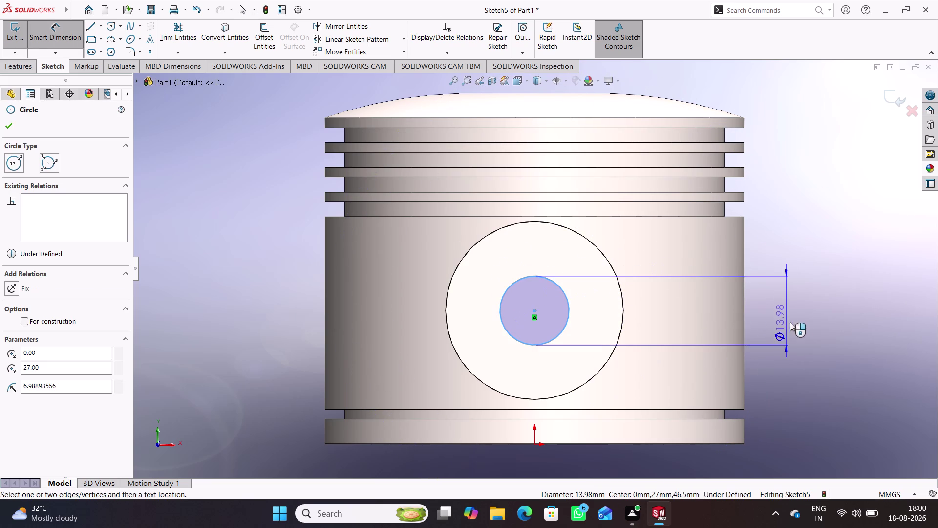
click(783, 386)
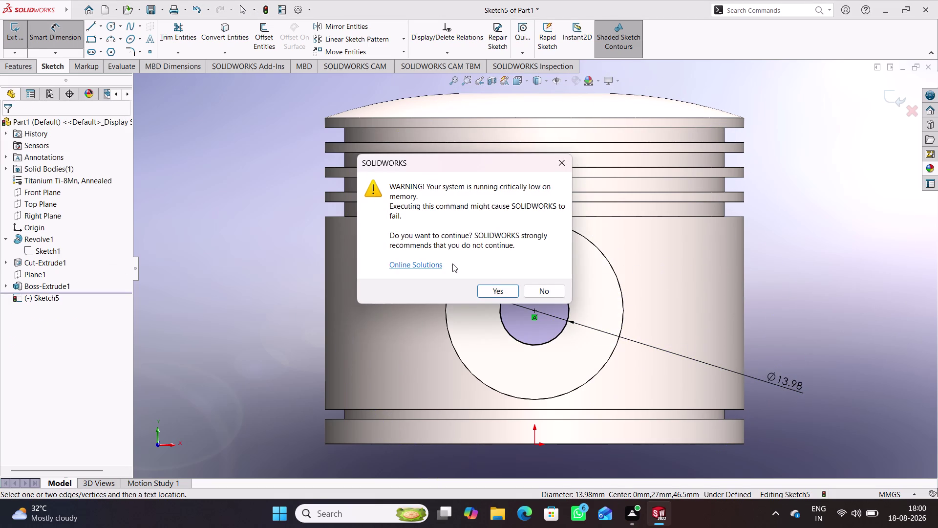
click(492, 292)
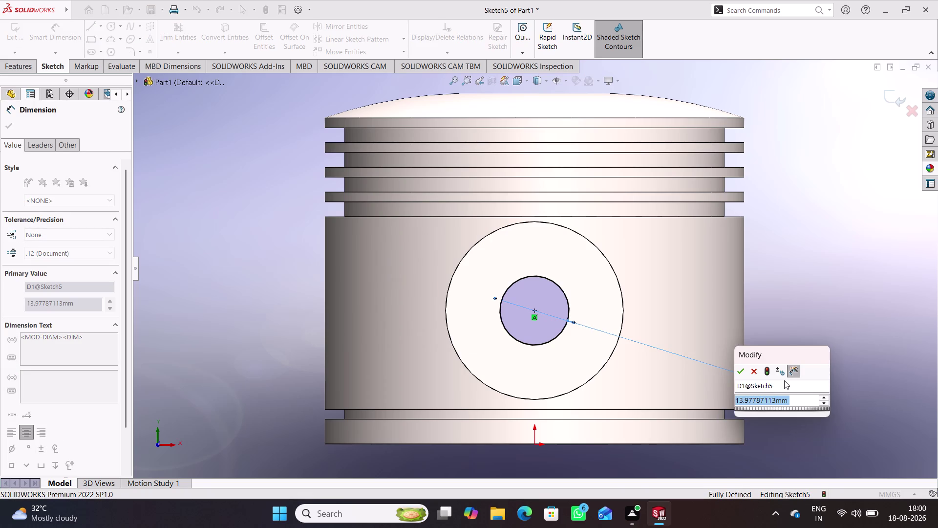
text(22)
key(Return)
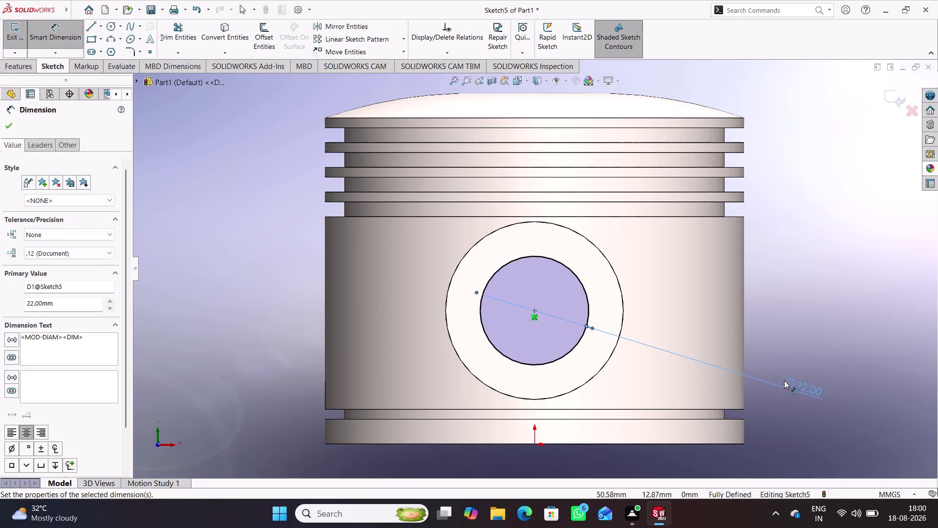
click(893, 96)
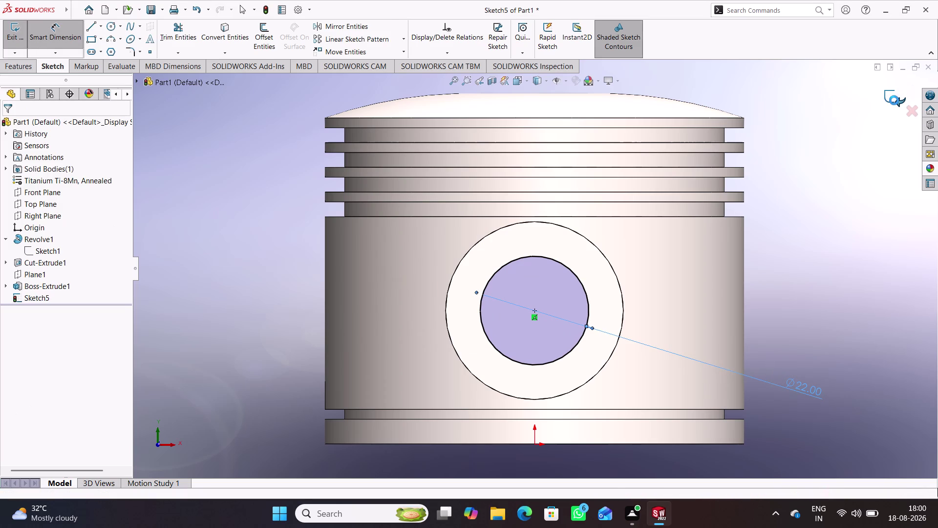
middle_drag(835, 186, 781, 230)
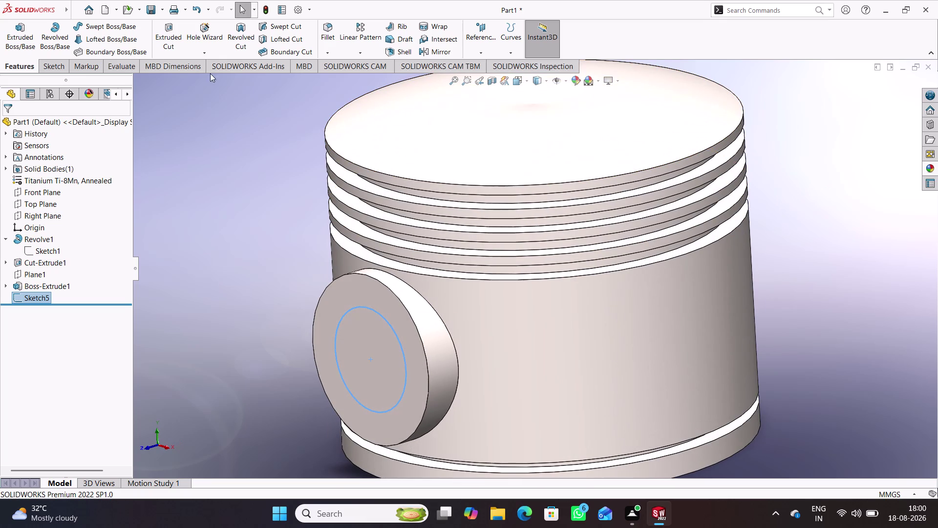
Cut the 22 mm circle 21.50 mm through the side boss.
click(179, 41)
middle_drag(260, 291, 211, 131)
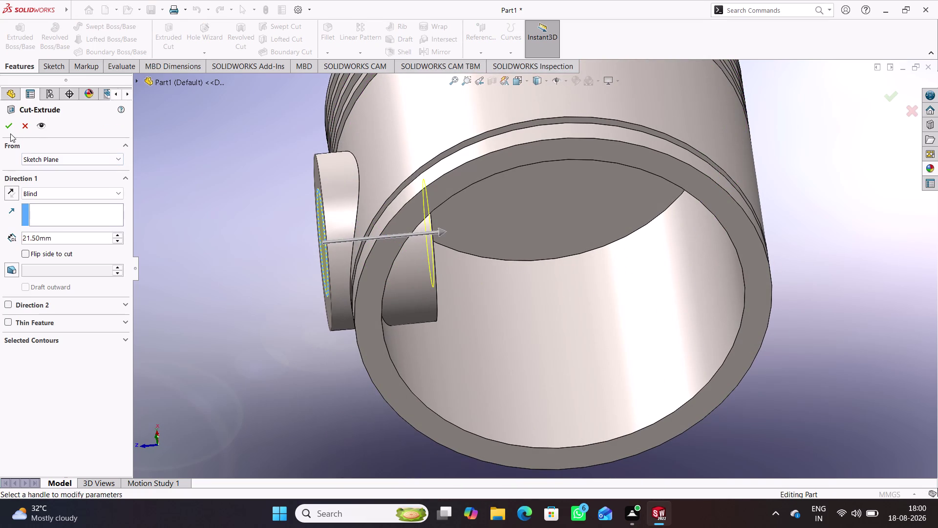
click(7, 130)
middle_drag(250, 291, 243, 274)
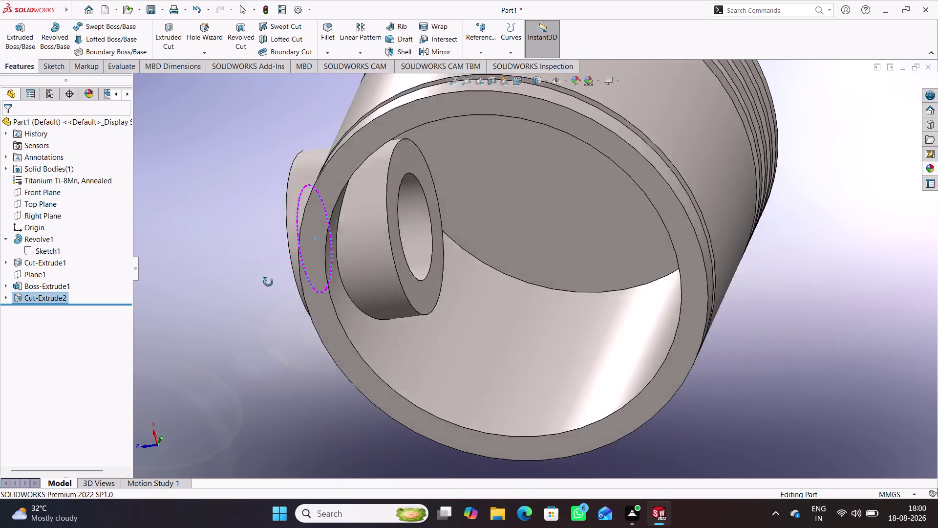
middle_drag(244, 274, 290, 277)
click(200, 215)
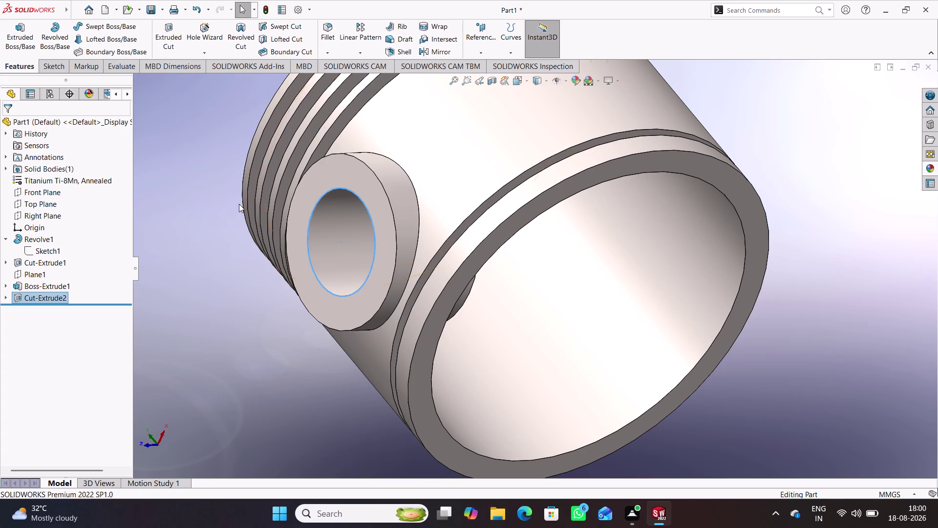
Look over the finished piston, then start a Mirror feature.
middle_drag(435, 182, 433, 272)
scroll(up, 3)
middle_drag(535, 129, 529, 191)
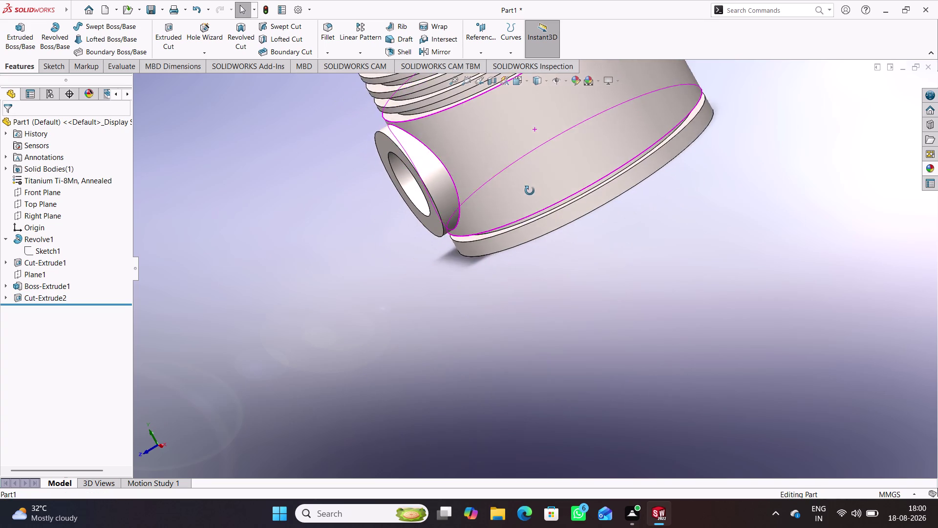
middle_drag(530, 190, 528, 187)
scroll(up, 3)
scroll(down, 3)
scroll(up, 3)
scroll(down, 3)
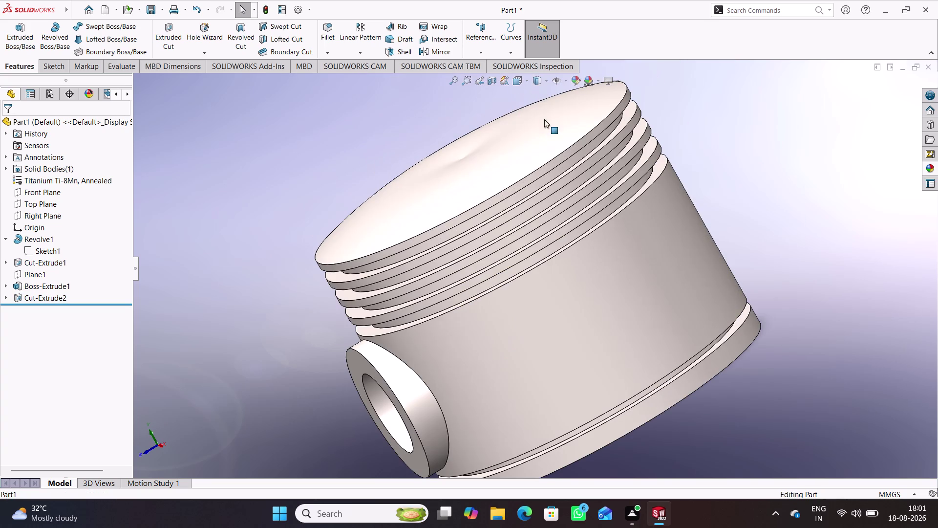
click(441, 52)
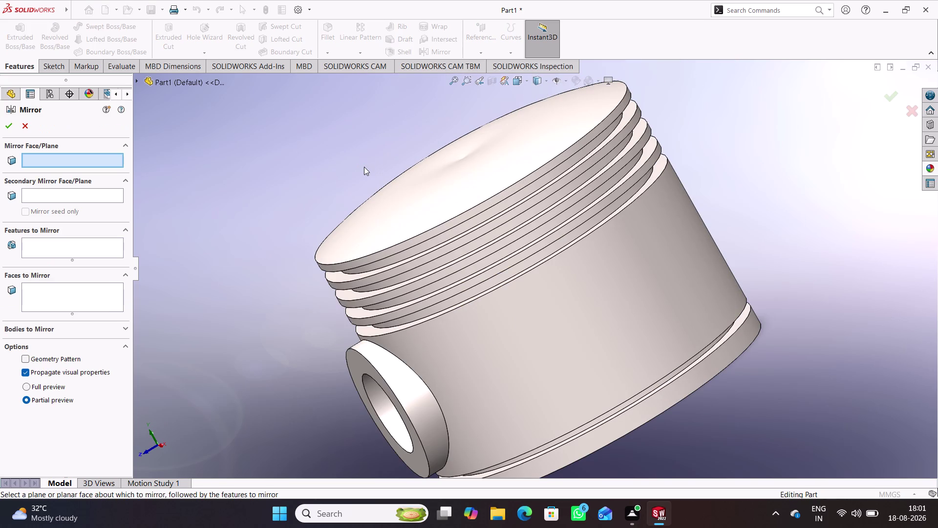